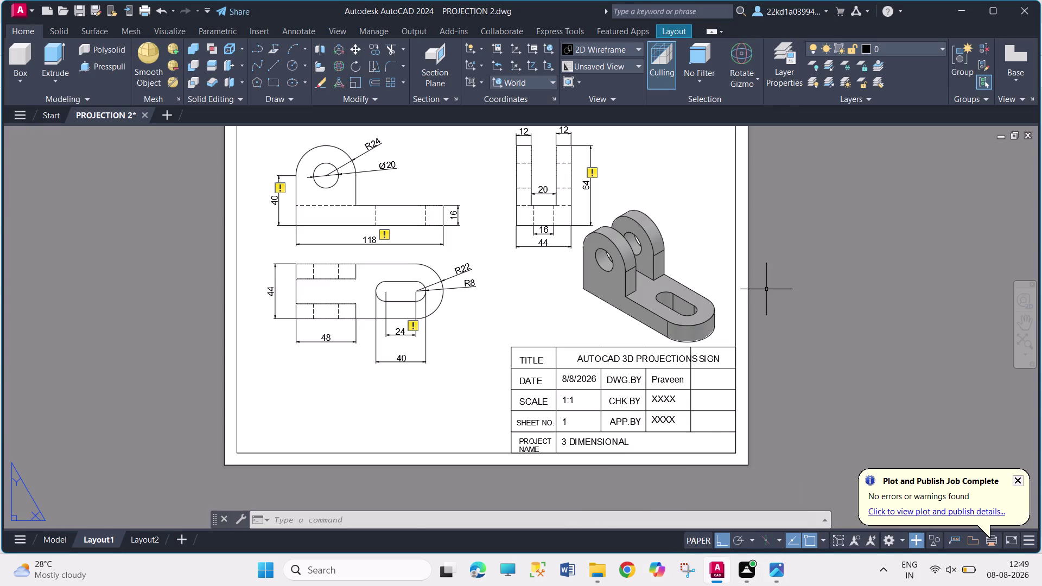
Attempt a DIM dimension on an isometric view edge, then cancel it.
scroll(up, 3)
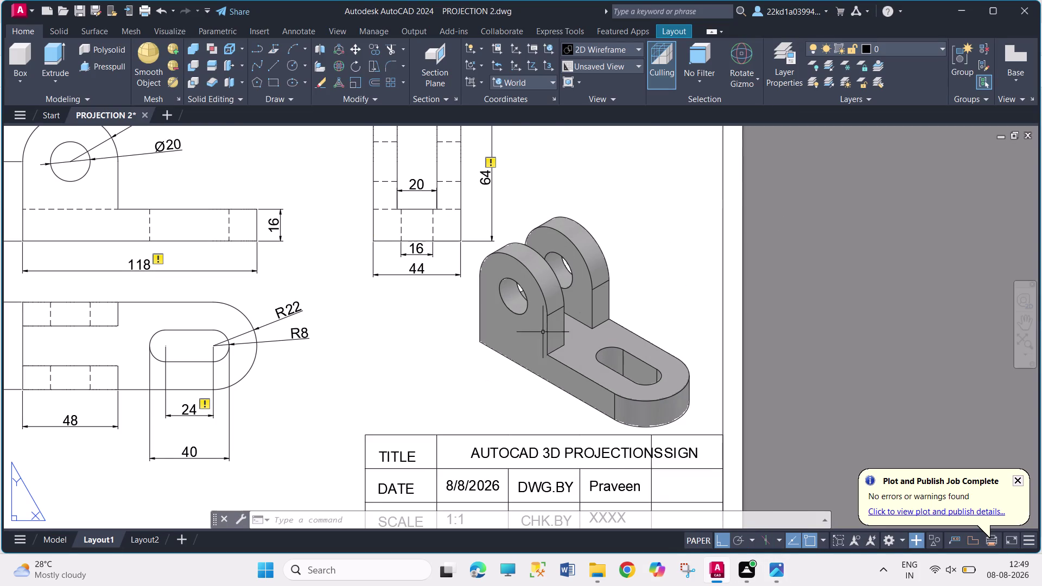
scroll(up, 3)
text(D)
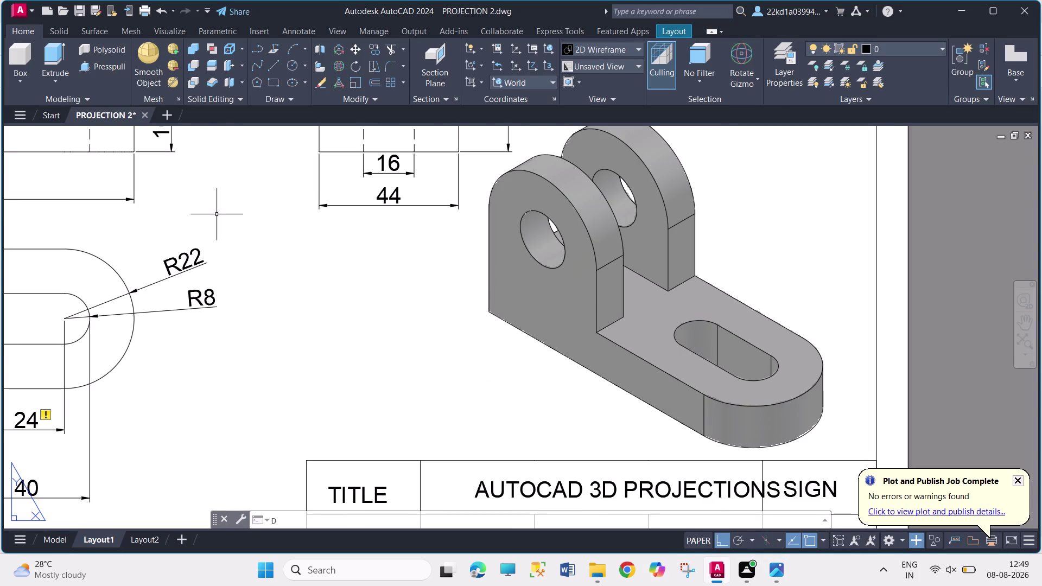
text(I)
key(m)
key(Return)
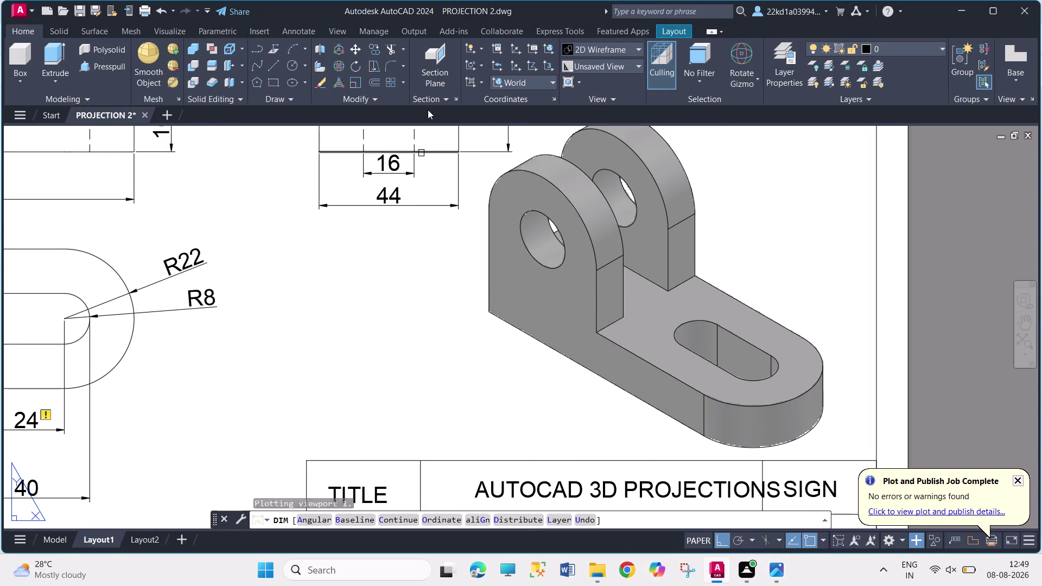
click(488, 313)
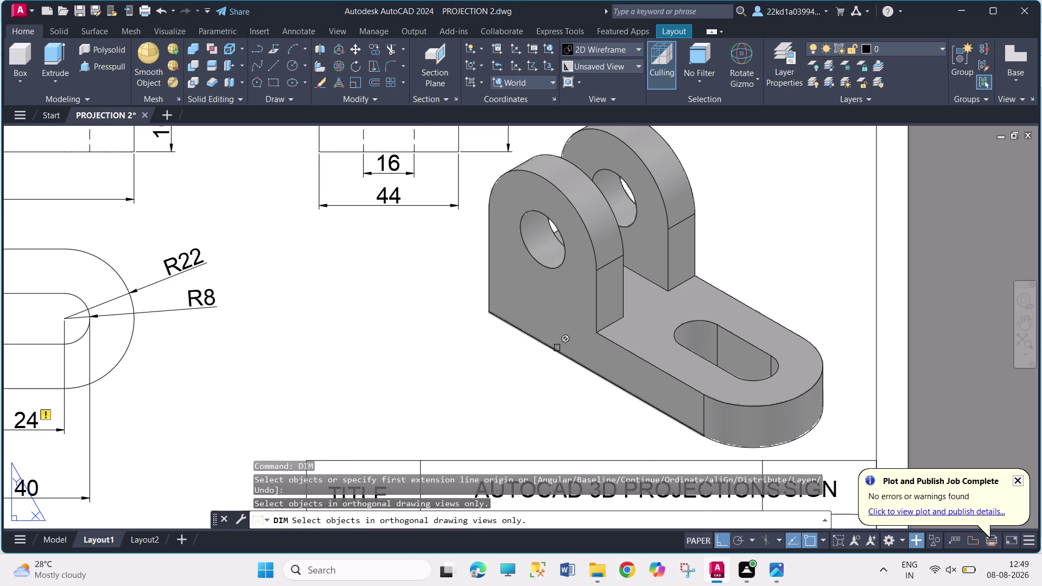
click(557, 348)
key(Escape)
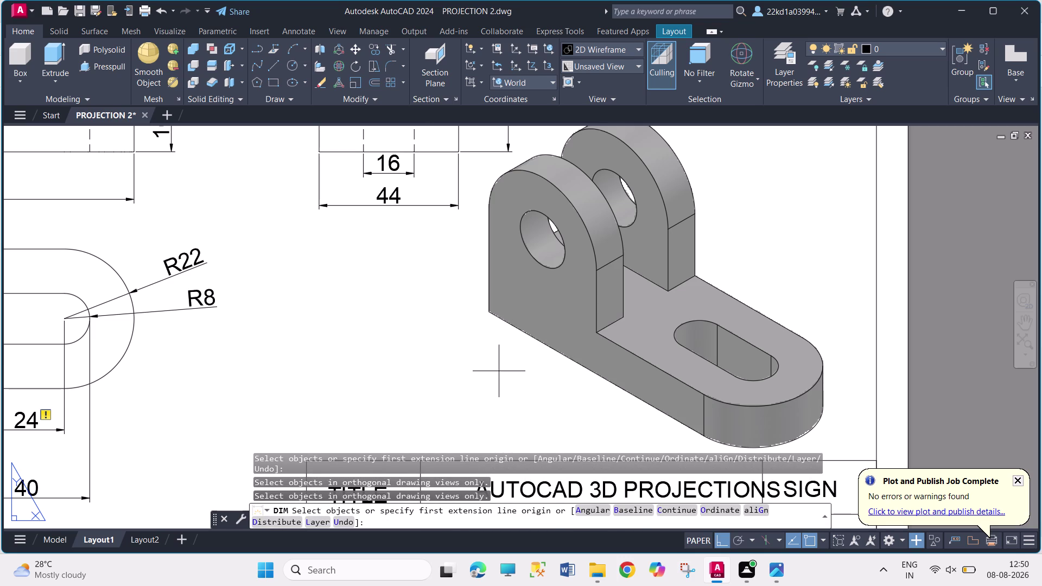
Attempt a DDI diameter dimension on a hole, then cancel it.
text(DDI)
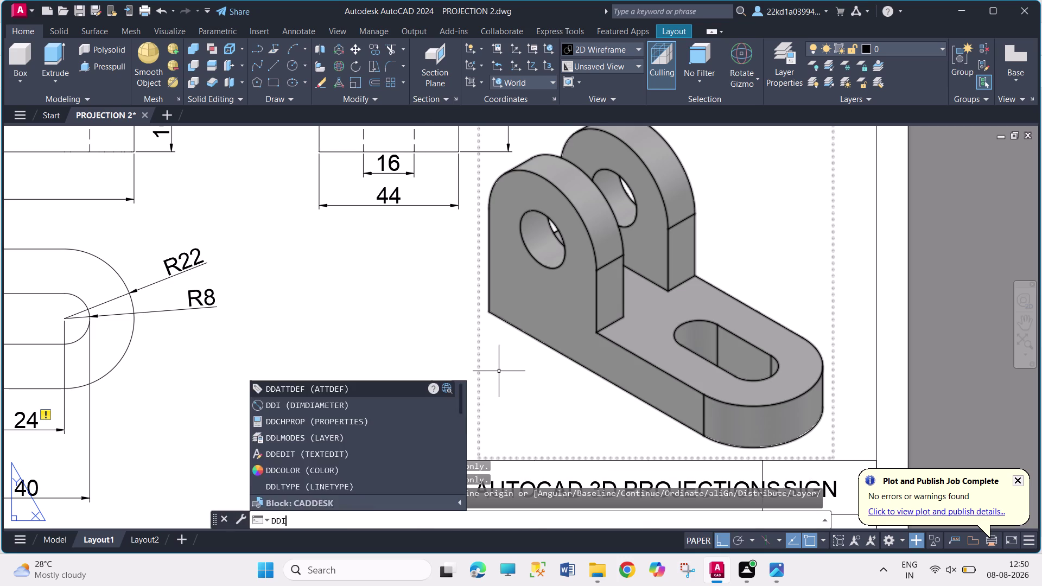
key(Return)
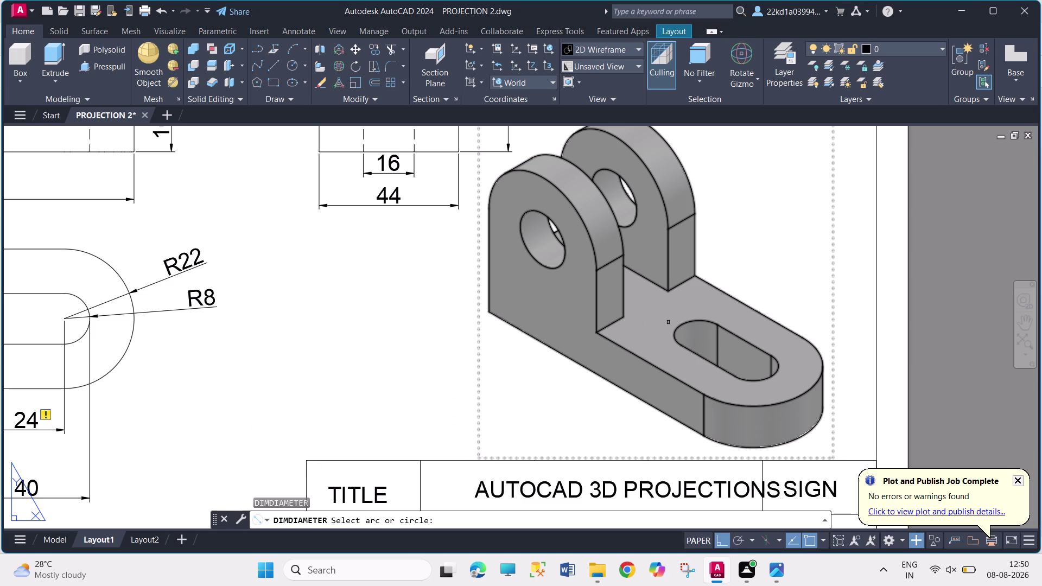
click(702, 321)
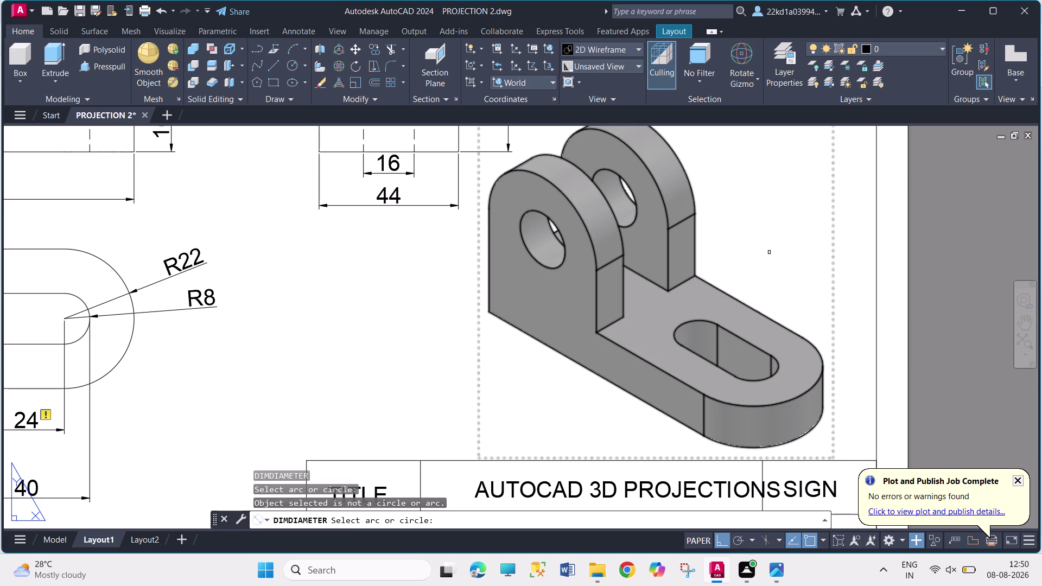
key(Escape)
key(Escape)
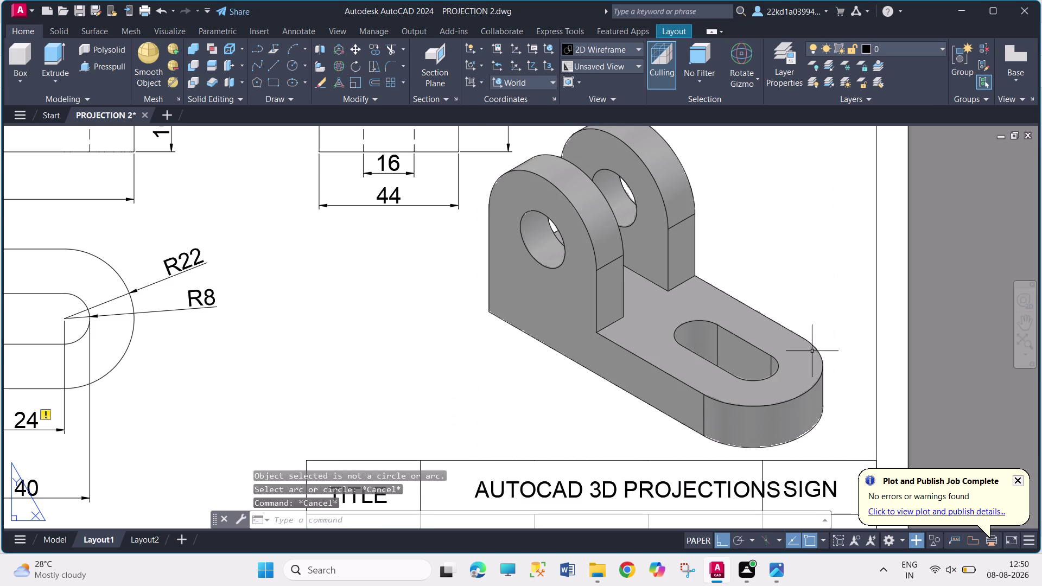
Show hidden edges on the shaded isometric drawing view.
click(674, 409)
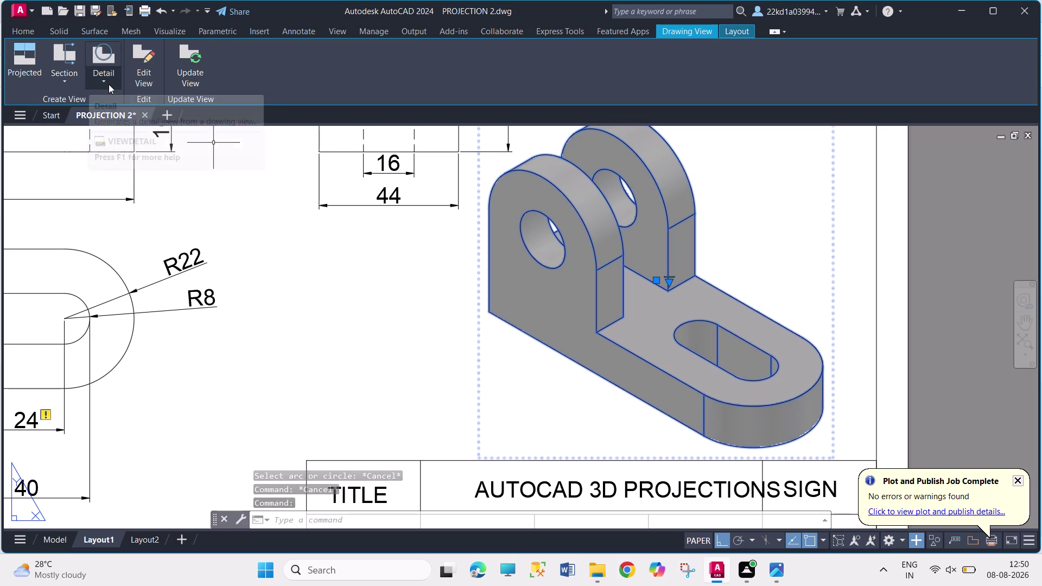
click(148, 89)
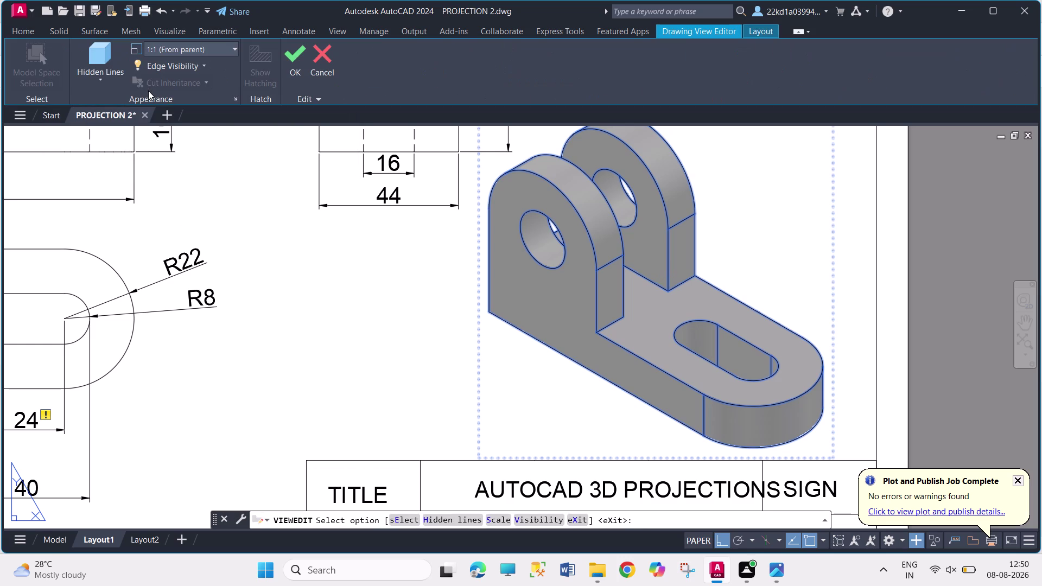
click(201, 70)
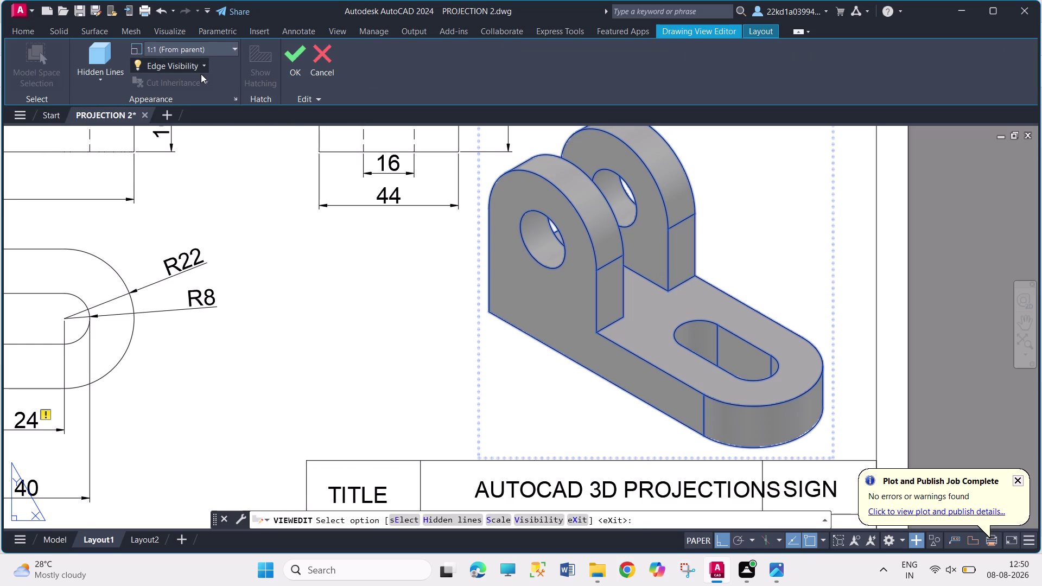
click(106, 78)
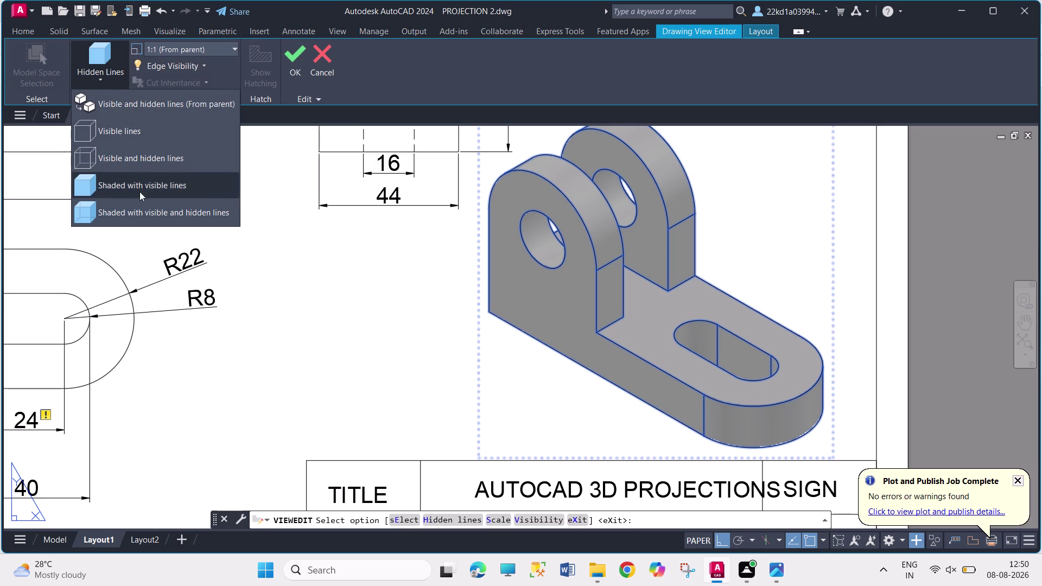
click(141, 210)
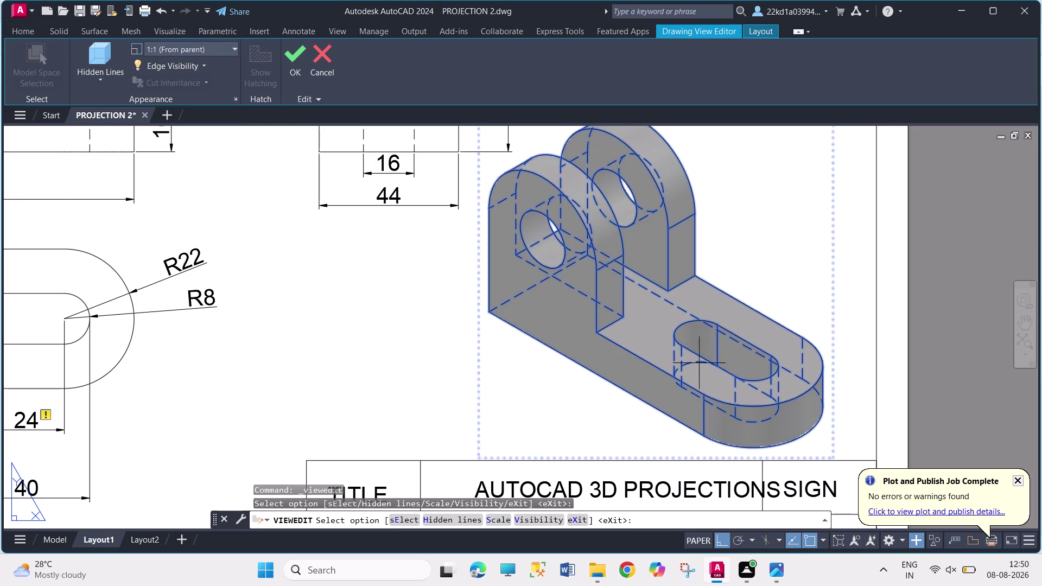
key(Escape)
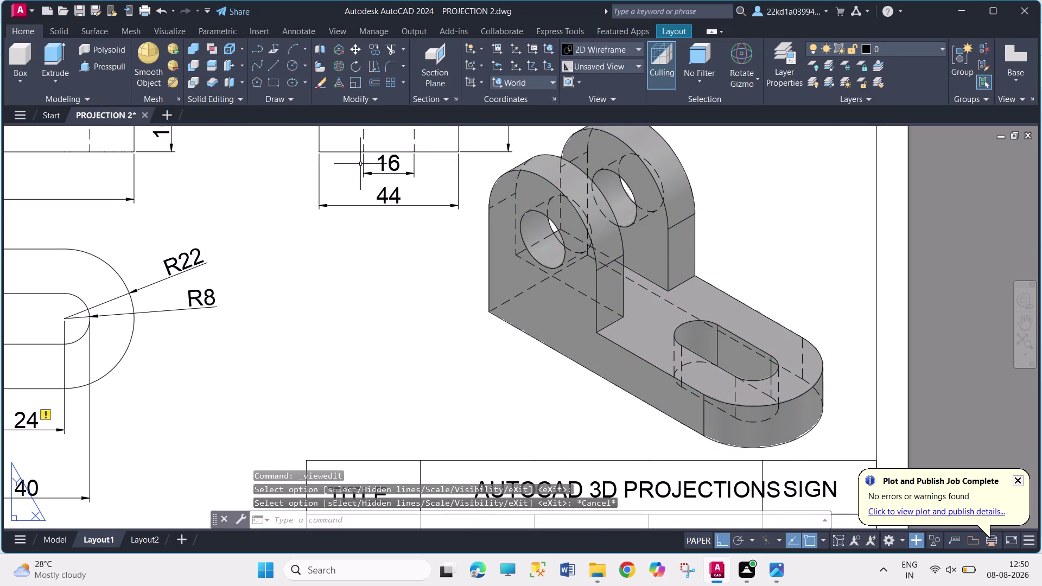
Try another hole diameter dimension, then undo it and the hidden-line change.
text(DD)
key(i)
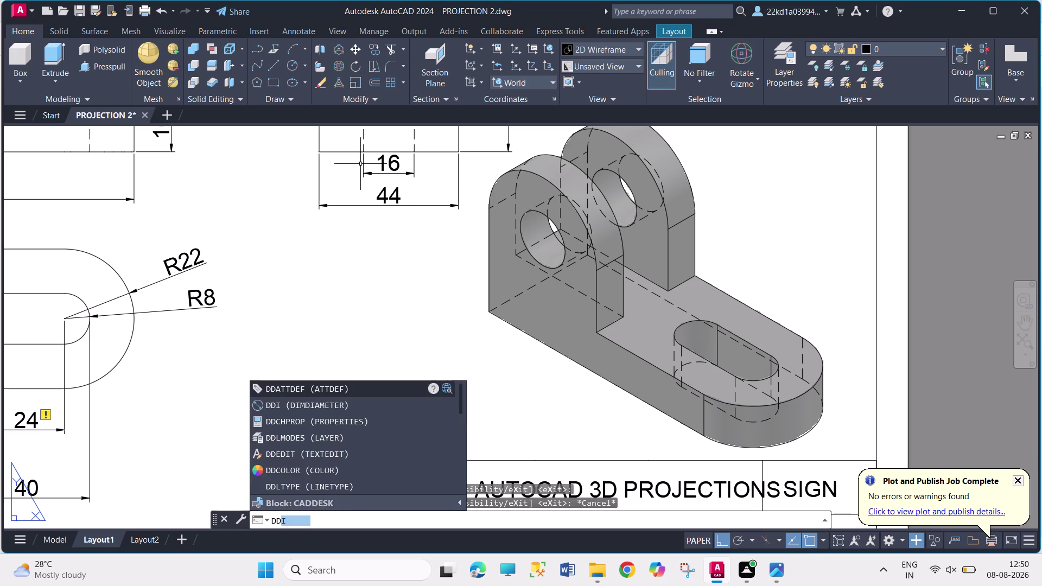
key(Return)
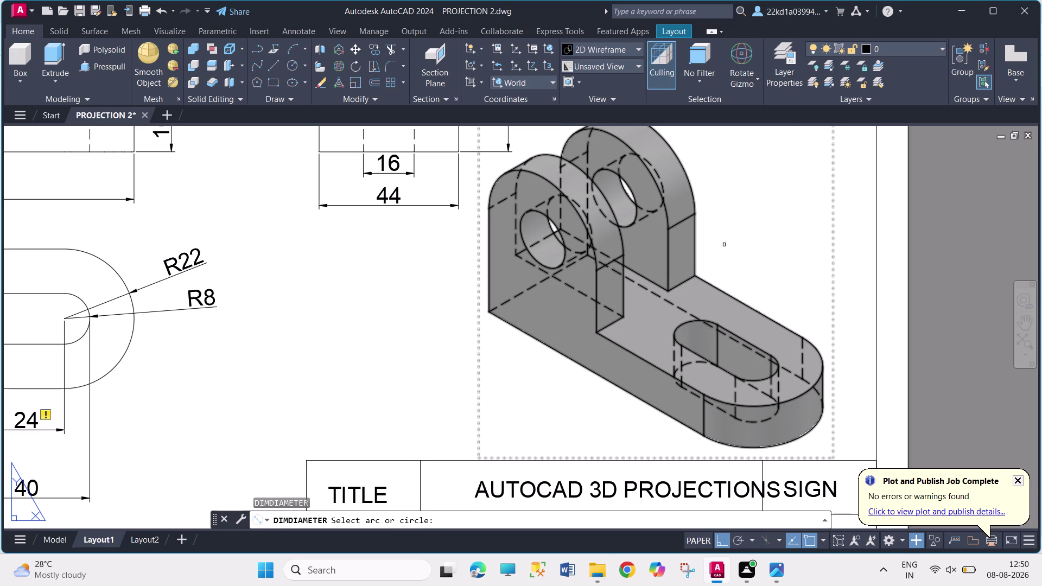
click(685, 323)
click(688, 323)
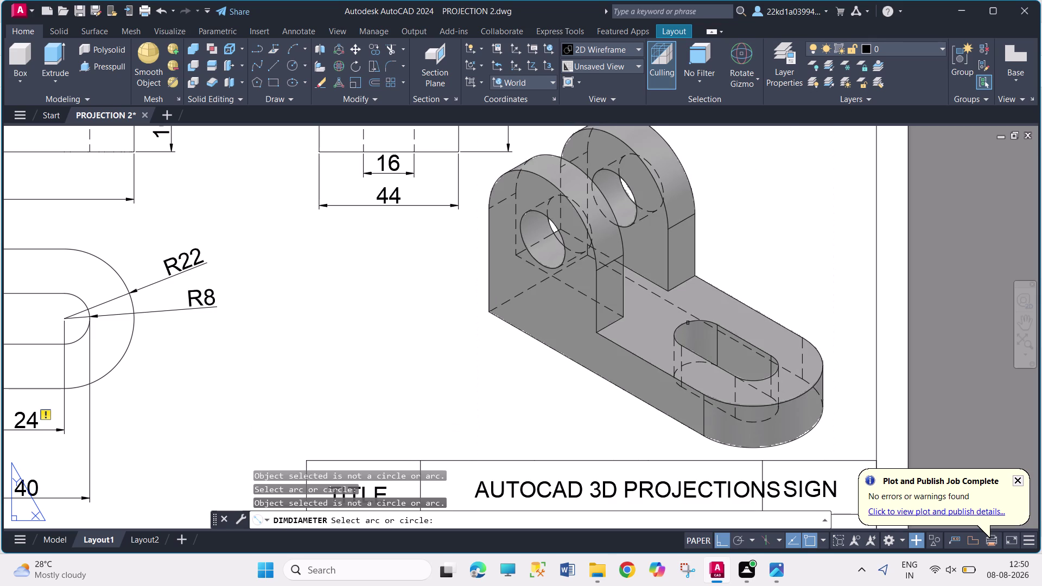
key(Escape)
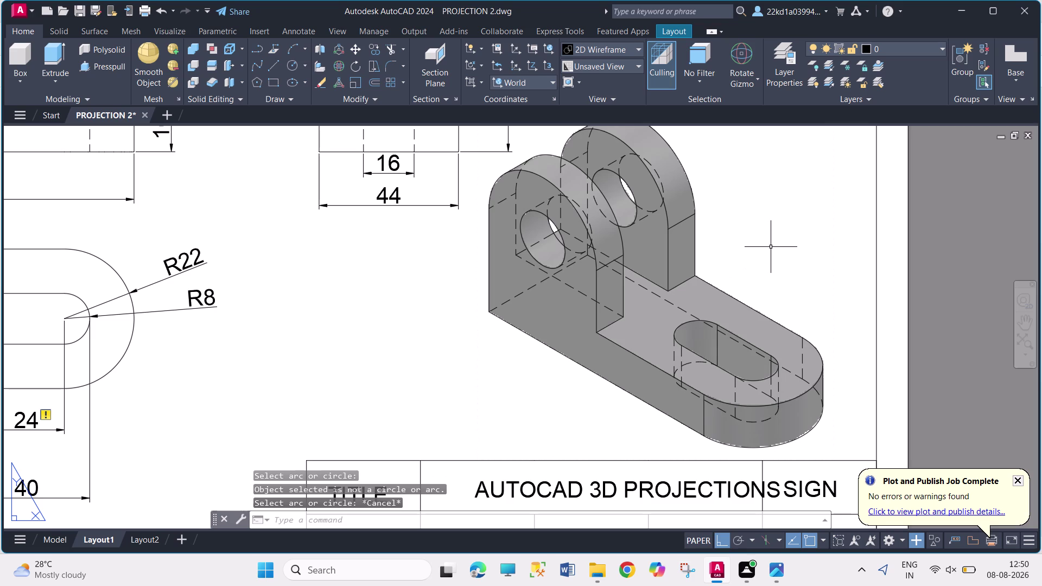
key(ctrl+z)
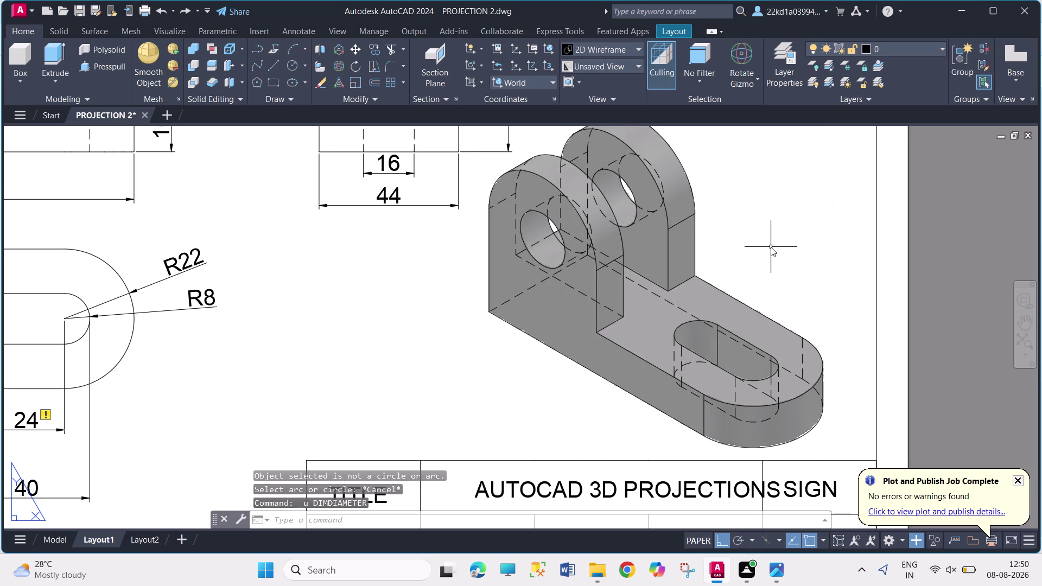
key(ctrl+z)
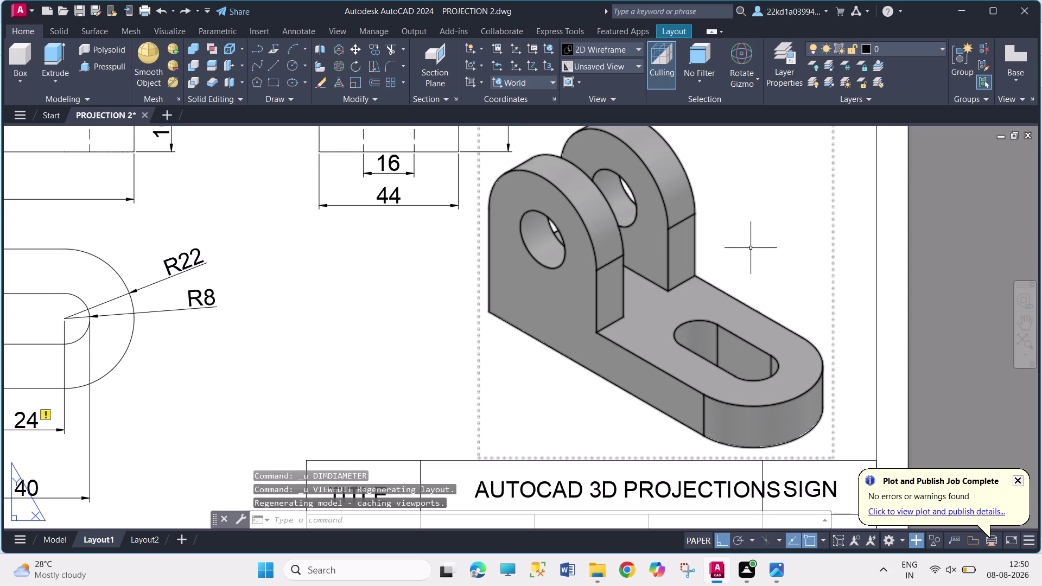
Begin reattaching the 24 dimension and pick its first extension line origin.
click(665, 30)
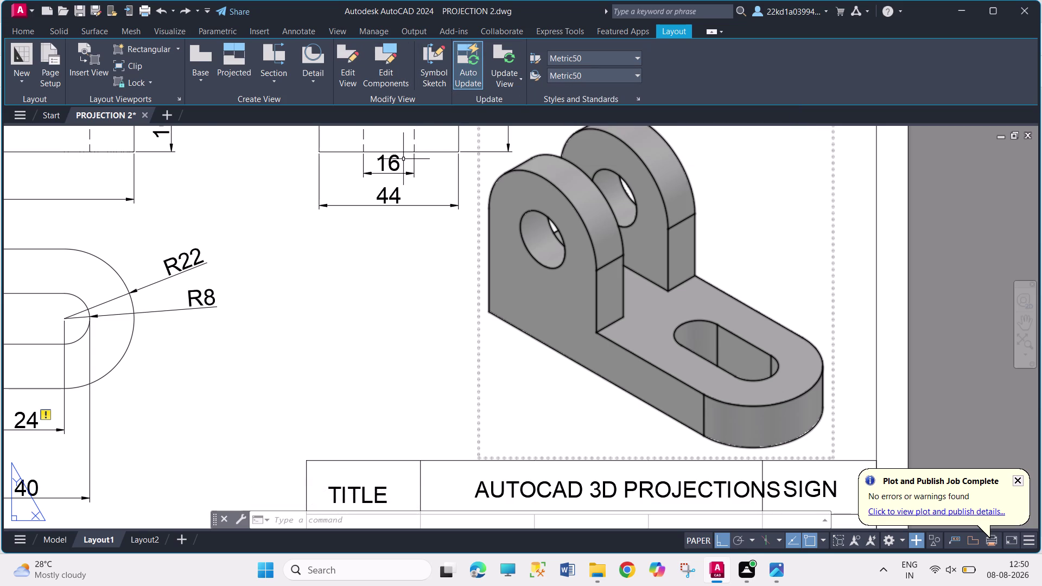
scroll(down, 3)
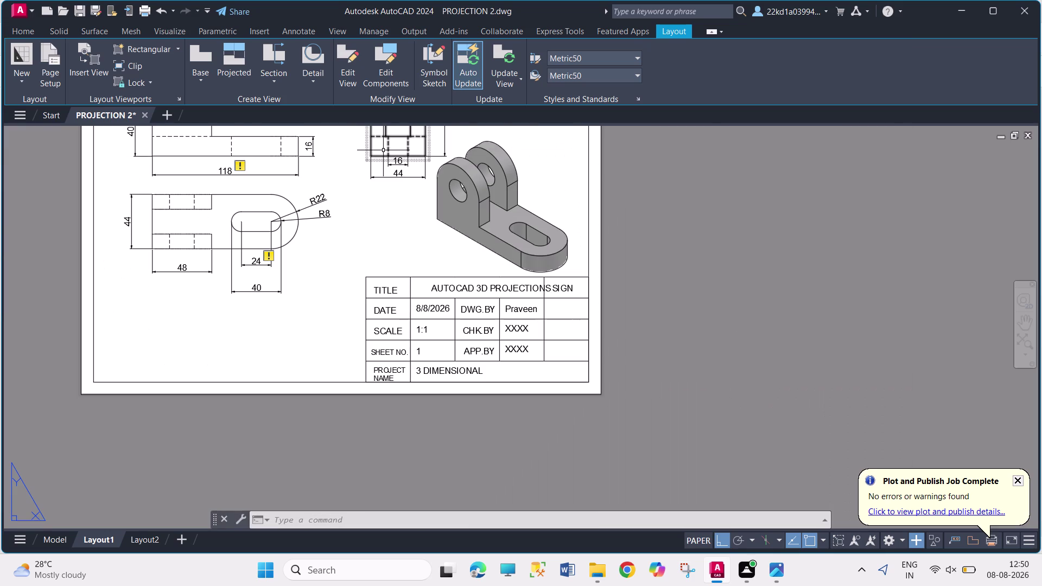
middle_drag(358, 158, 357, 191)
scroll(up, 3)
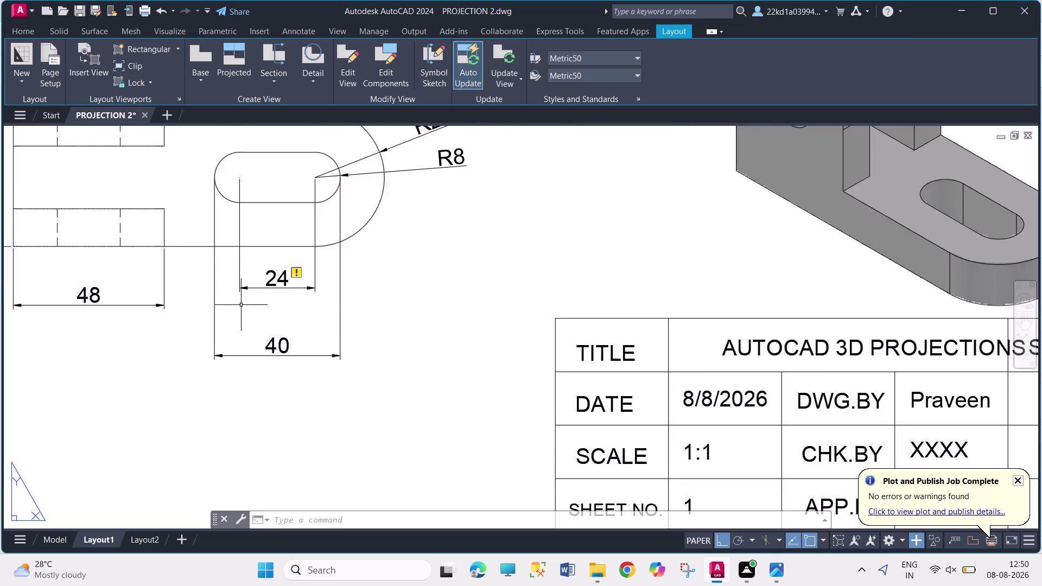
scroll(up, 3)
scroll(up, 3)
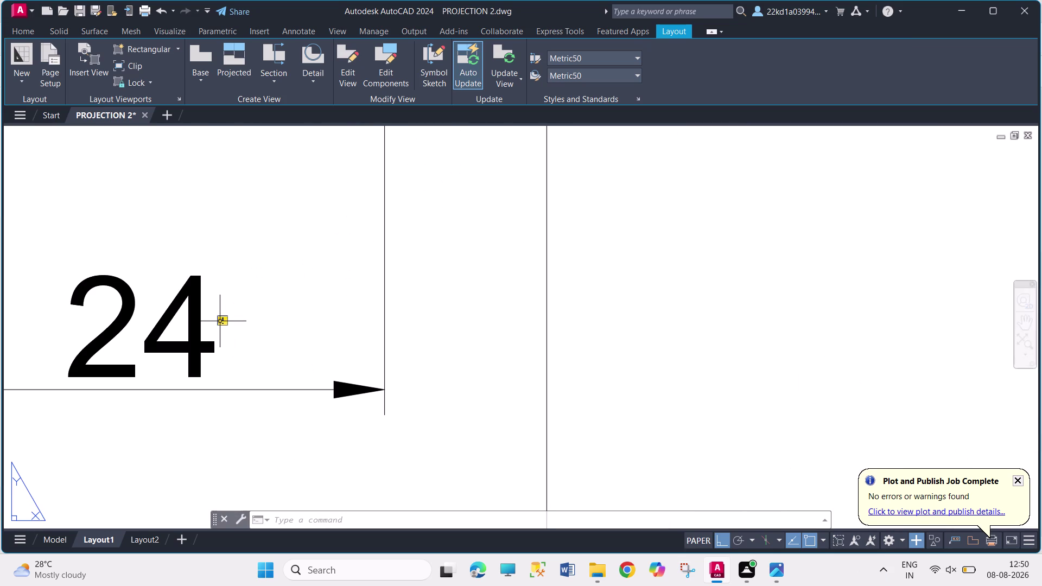
click(220, 321)
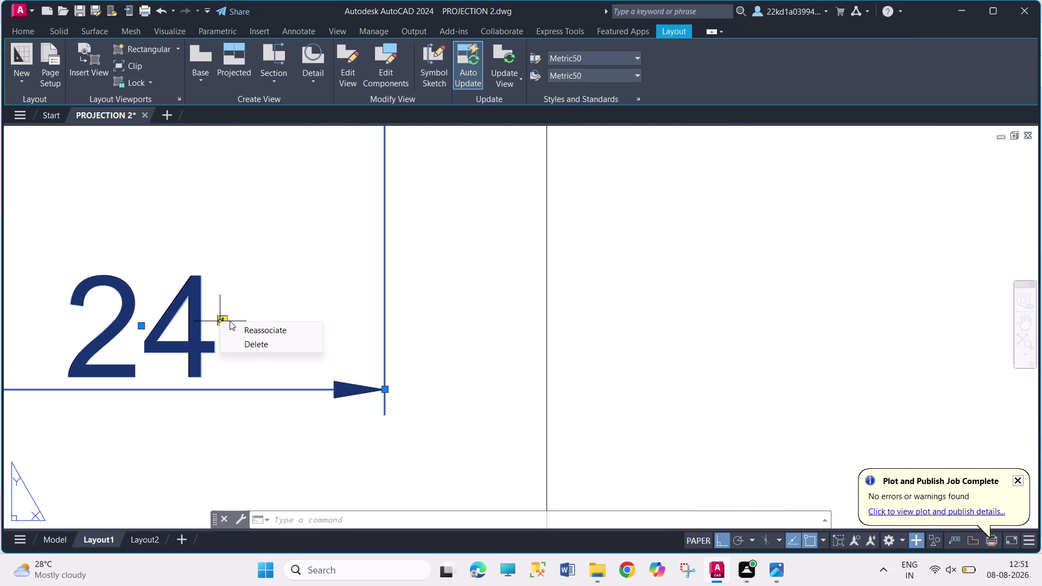
click(236, 326)
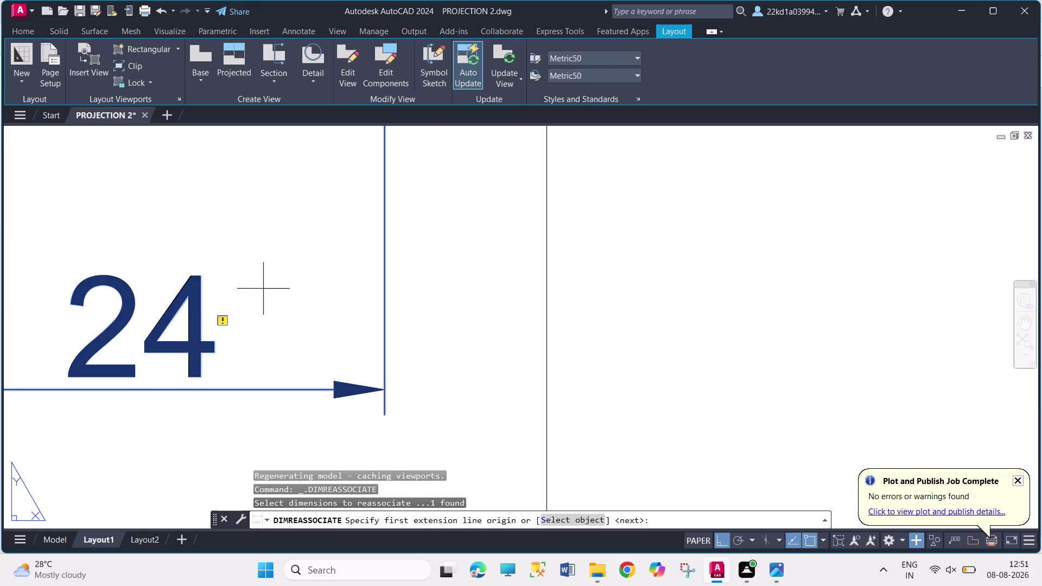
click(226, 319)
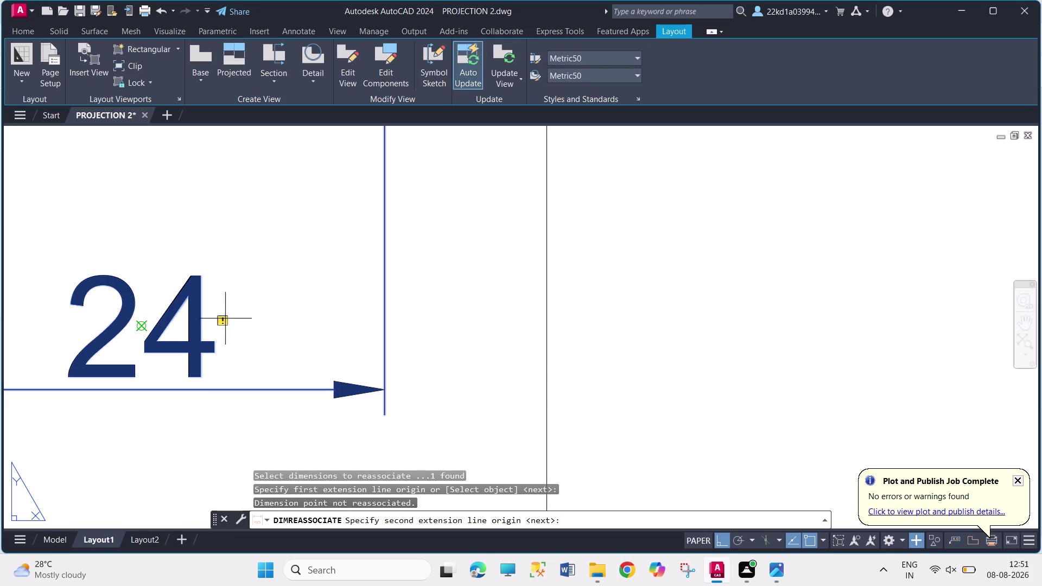
Retry reassociating the 24 dimension from its warning options, accepting the default.
right_click(223, 318)
right_click(223, 318)
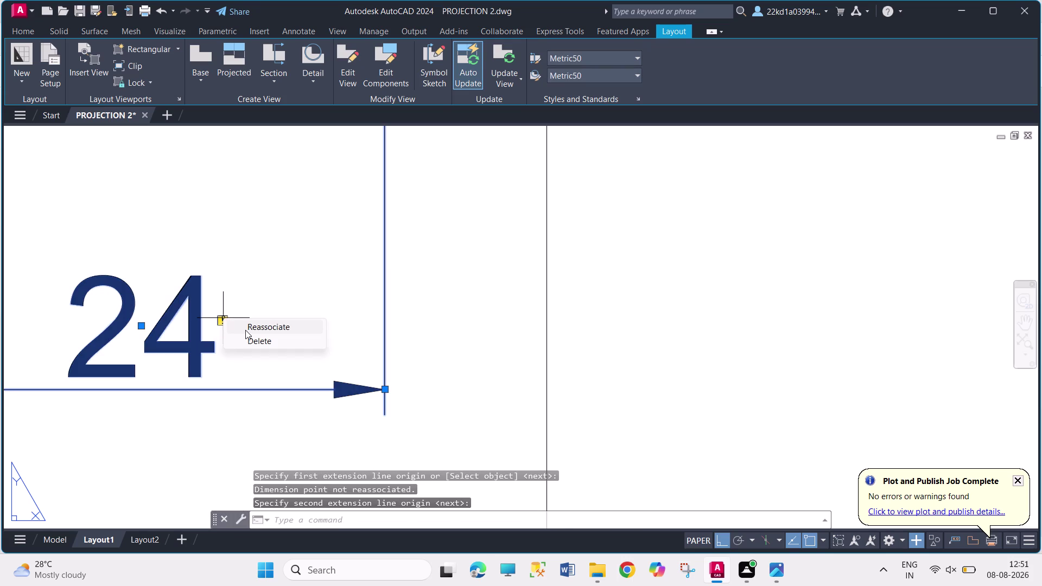
click(246, 330)
right_click(218, 322)
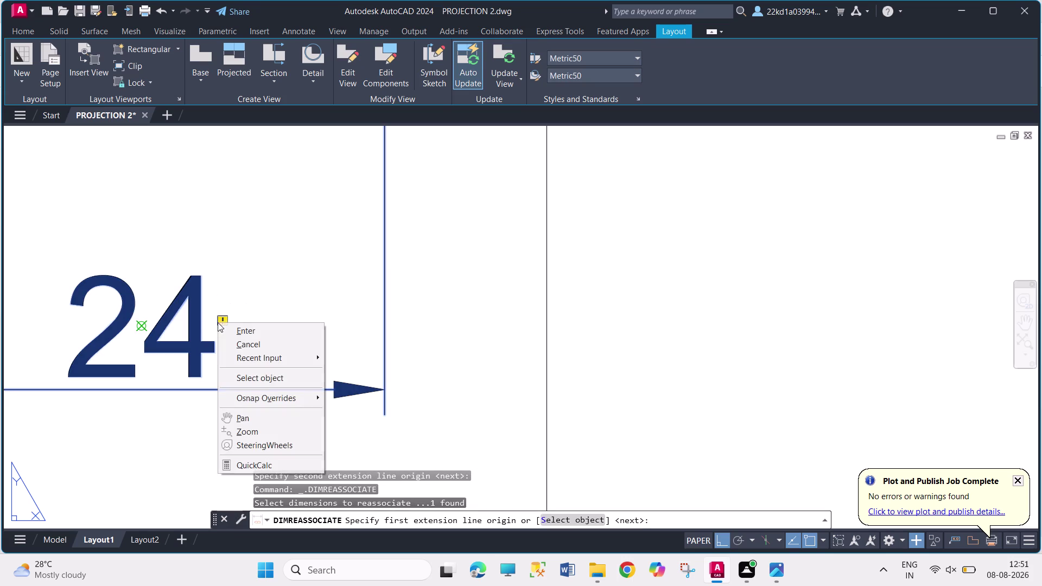
click(243, 334)
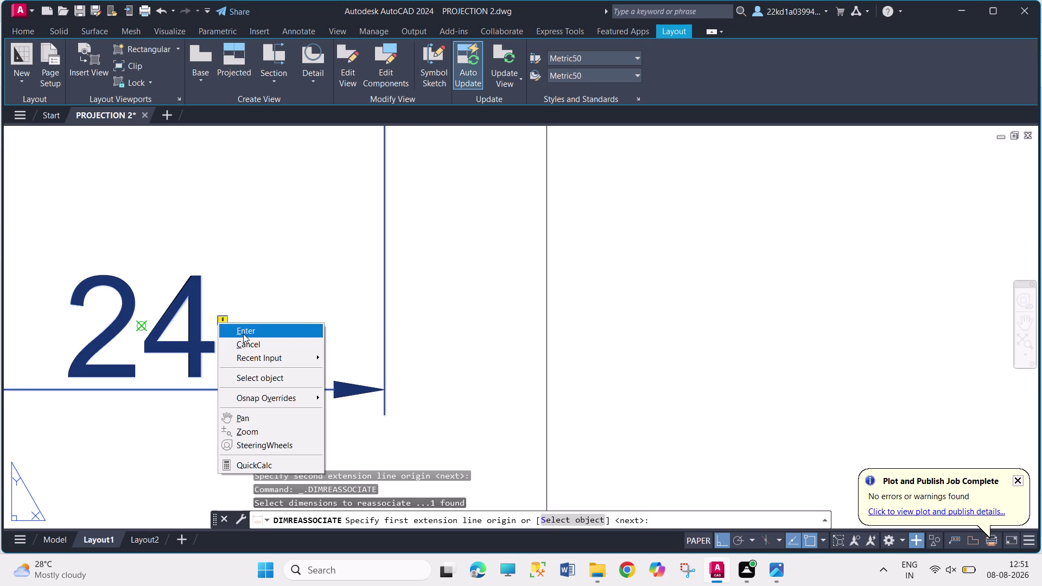
scroll(down, 3)
scroll(down, 3)
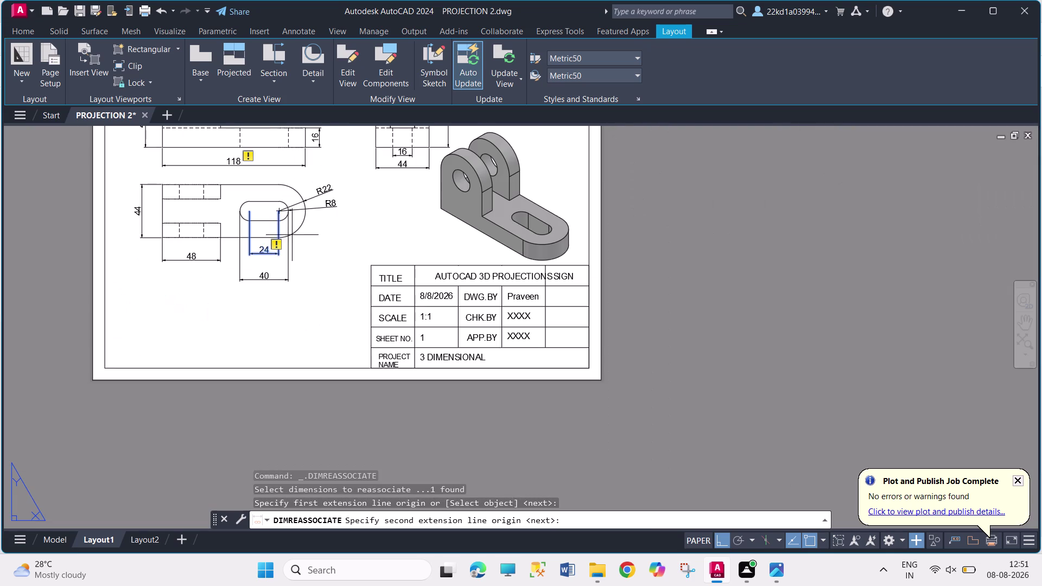
Pick the second point for the 24 dimension, which stays unassociated.
middle_drag(281, 161, 292, 222)
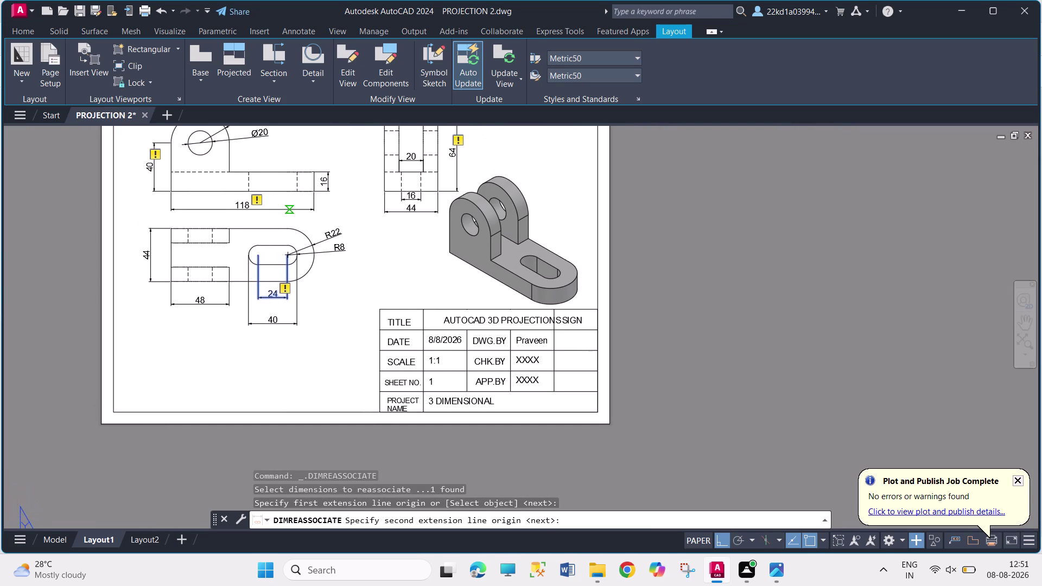
middle_drag(293, 222, 303, 270)
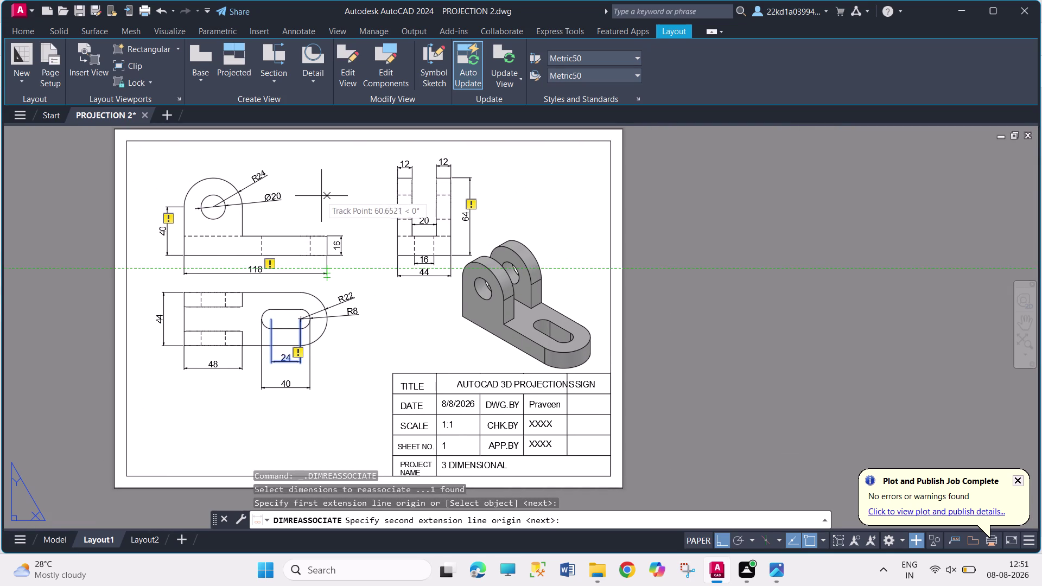
middle_drag(324, 197, 332, 200)
middle_drag(334, 200, 334, 201)
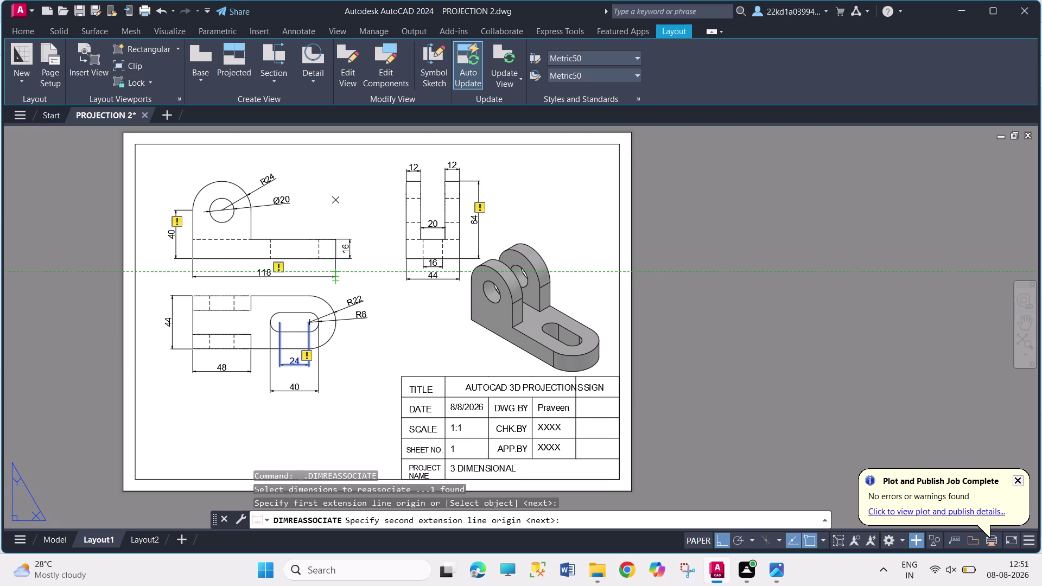
middle_drag(334, 200, 341, 198)
scroll(up, 3)
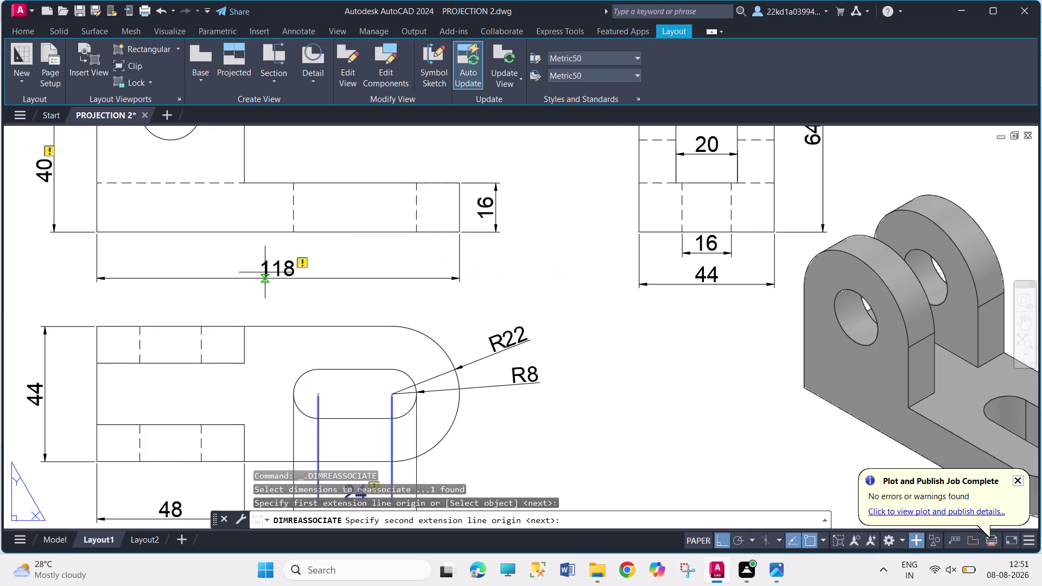
scroll(up, 3)
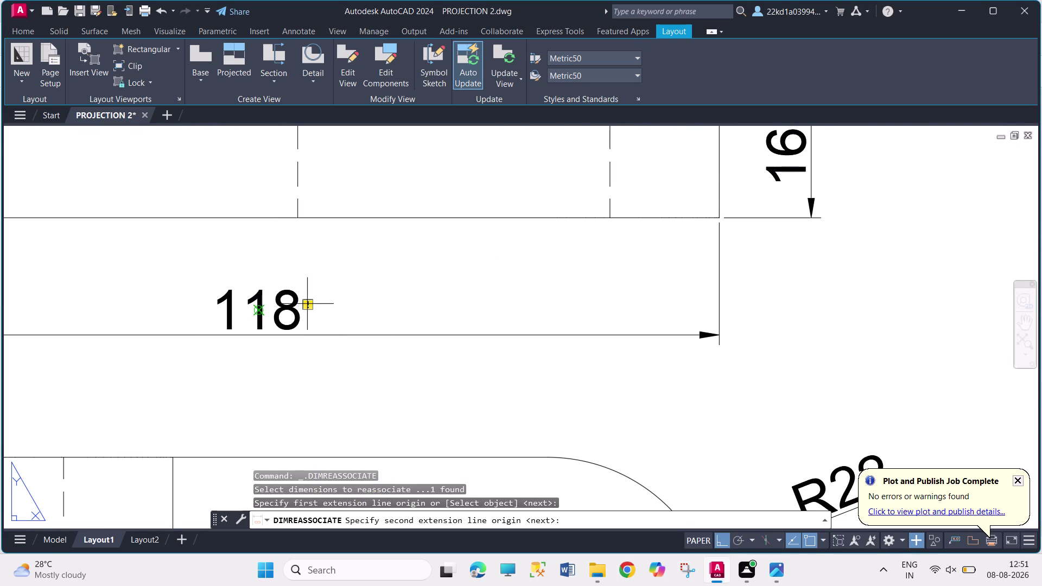
click(308, 304)
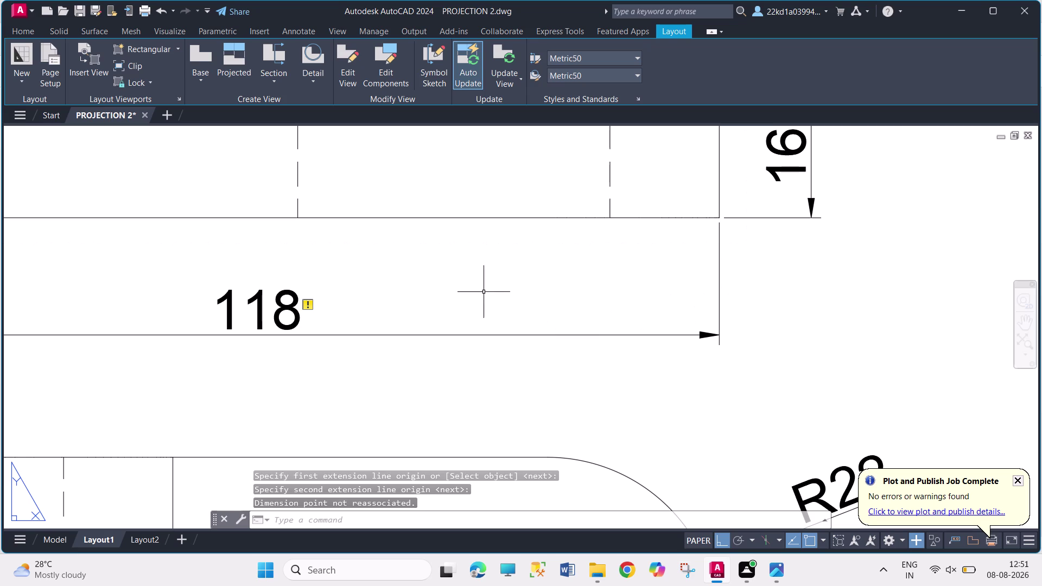
Pan and zoom across the front view to the Ø20 hole.
scroll(down, 3)
scroll(down, 3)
scroll(down, 3)
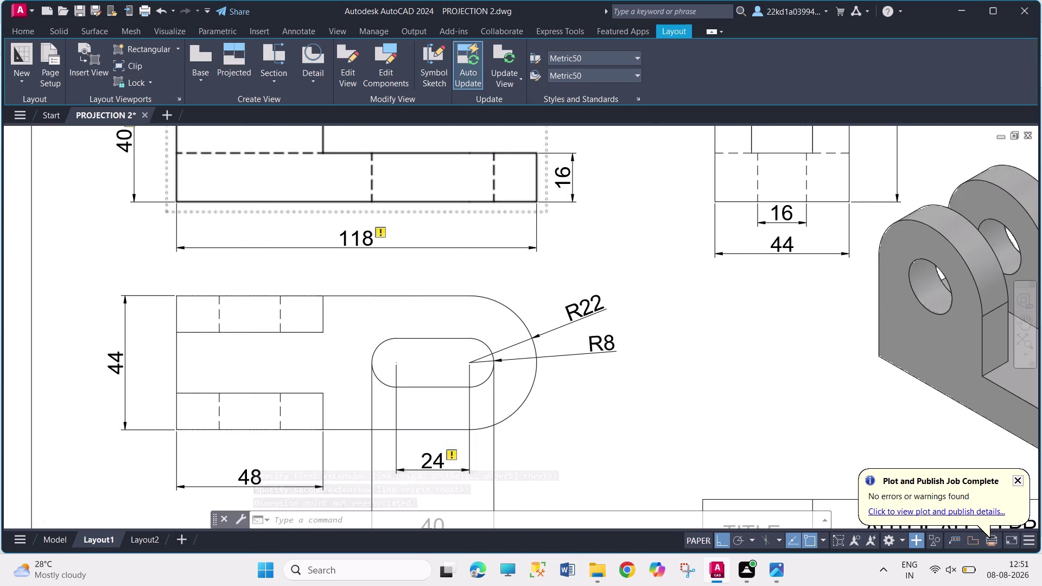
middle_drag(421, 166, 382, 271)
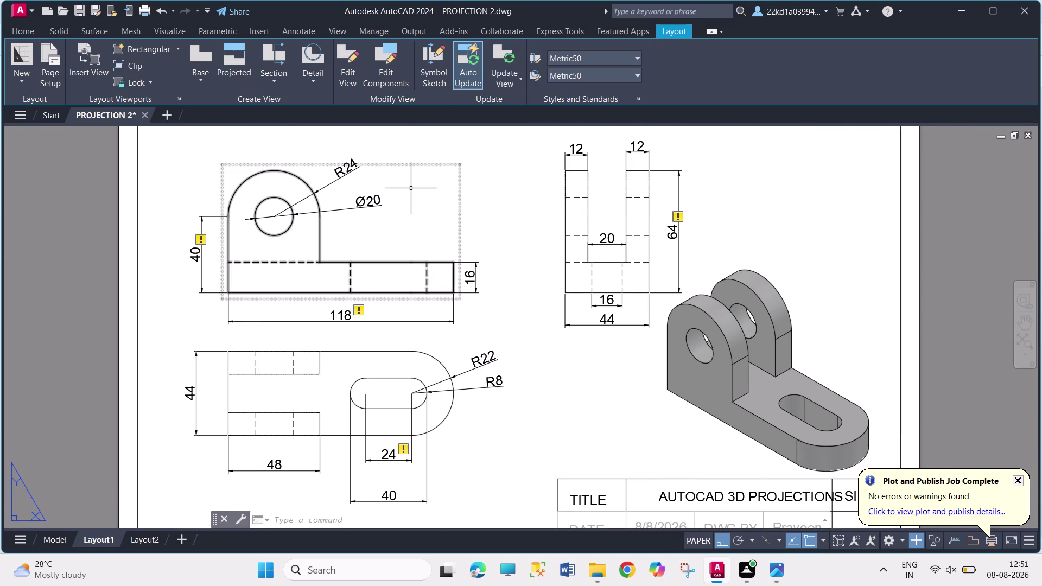
middle_drag(411, 188, 401, 232)
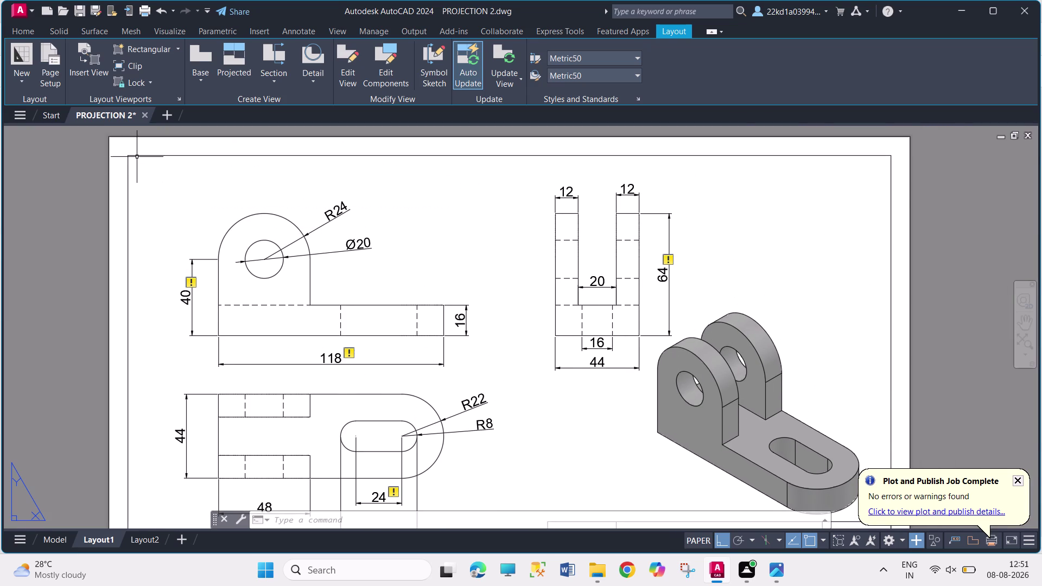
scroll(up, 3)
scroll(up, 3)
scroll(up, 3)
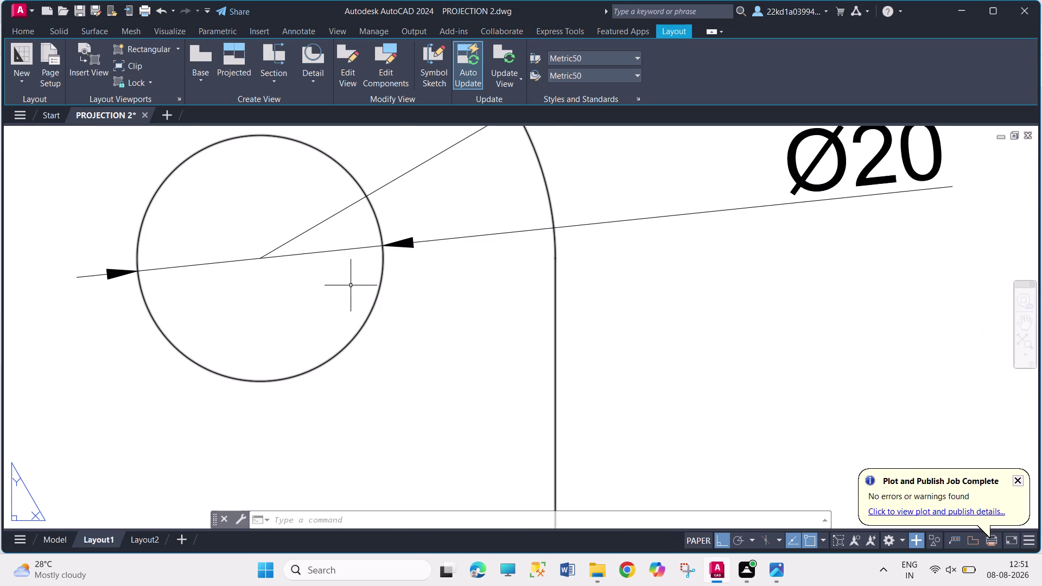
middle_drag(244, 150, 446, 220)
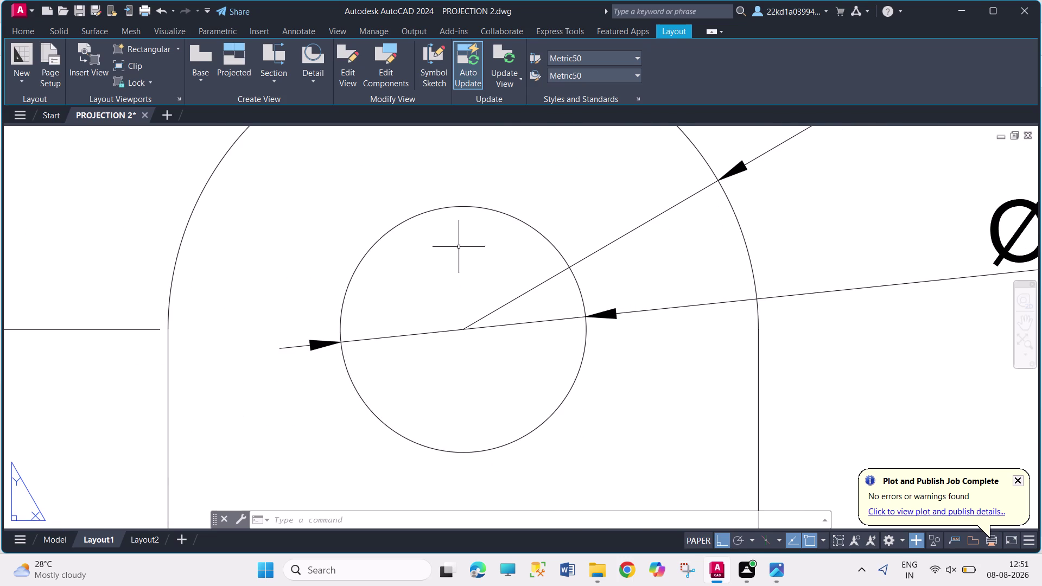
scroll(up, 3)
scroll(up, 3)
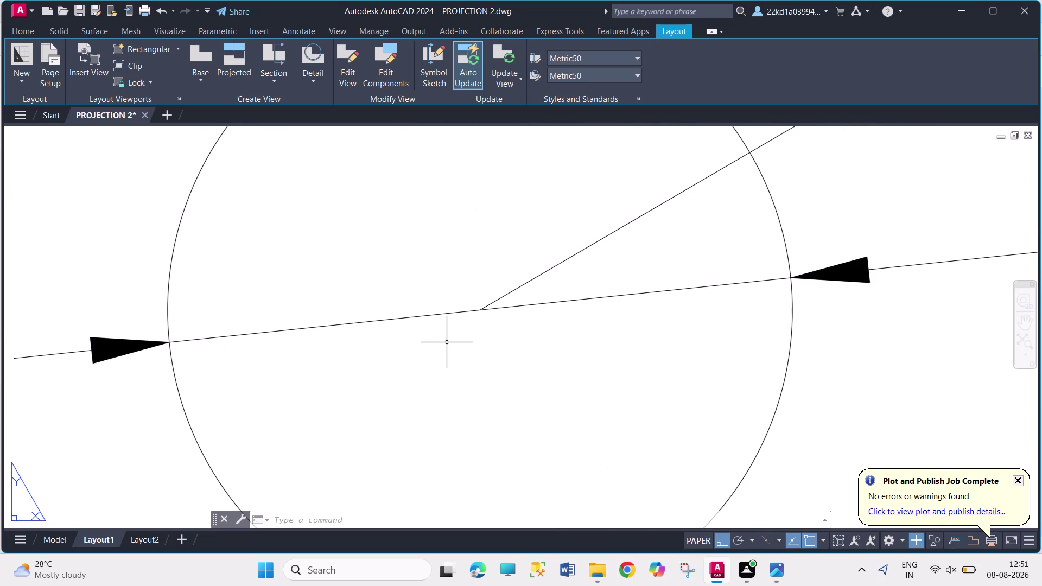
Inspect the Ø20 hole's diameter dimension lines and arrowheads up close.
click(1017, 477)
scroll(down, 3)
scroll(down, 3)
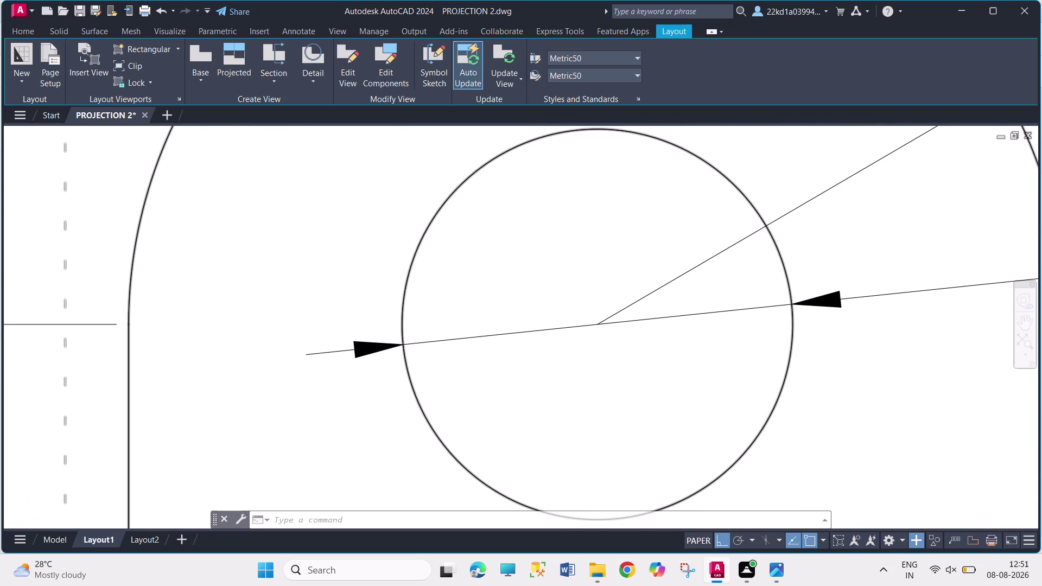
middle_drag(864, 354, 797, 336)
scroll(up, 3)
scroll(up, 3)
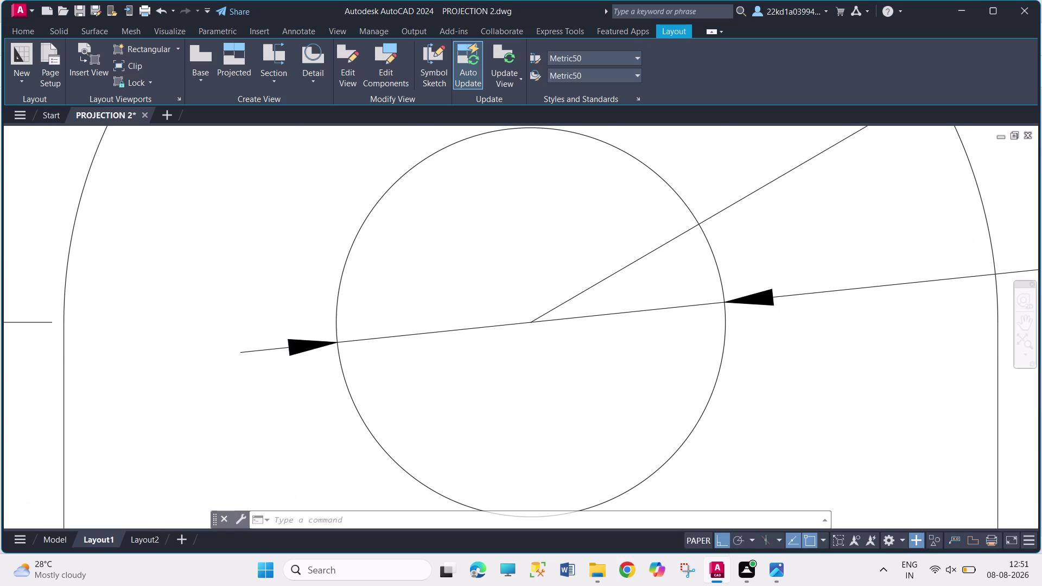
middle_drag(767, 308, 776, 304)
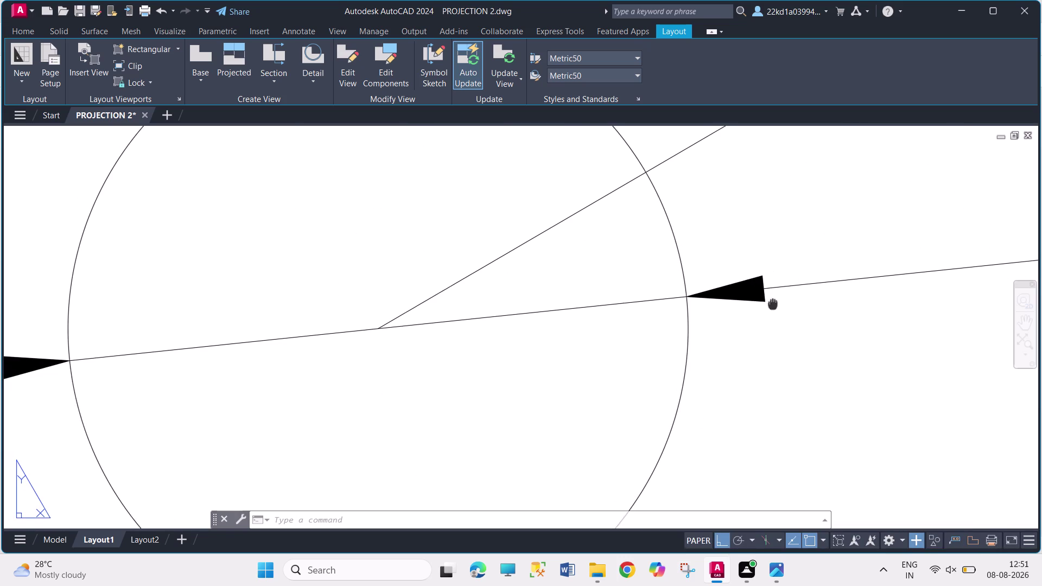
middle_drag(776, 304, 792, 297)
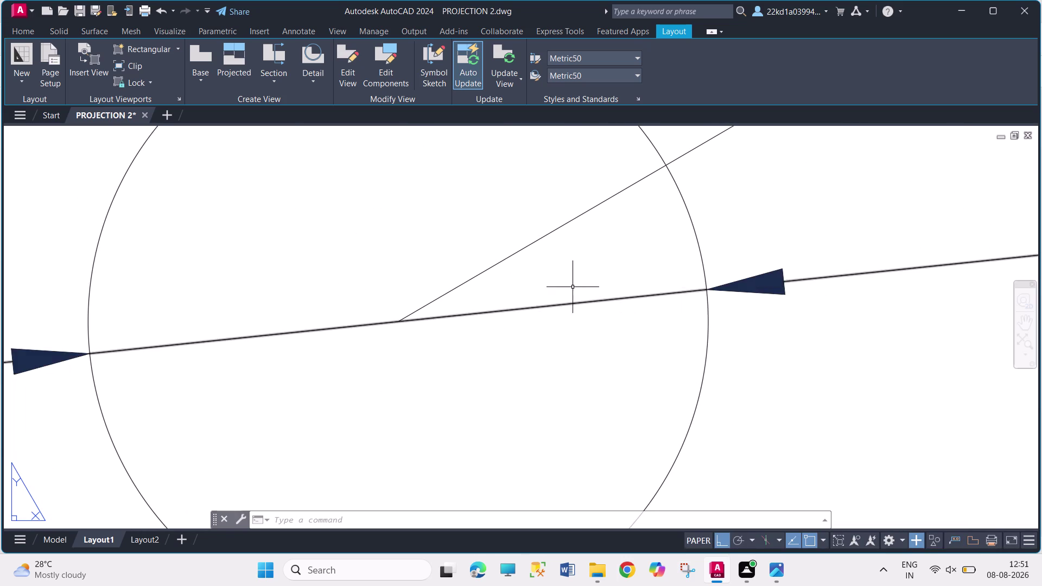
middle_drag(342, 294, 368, 307)
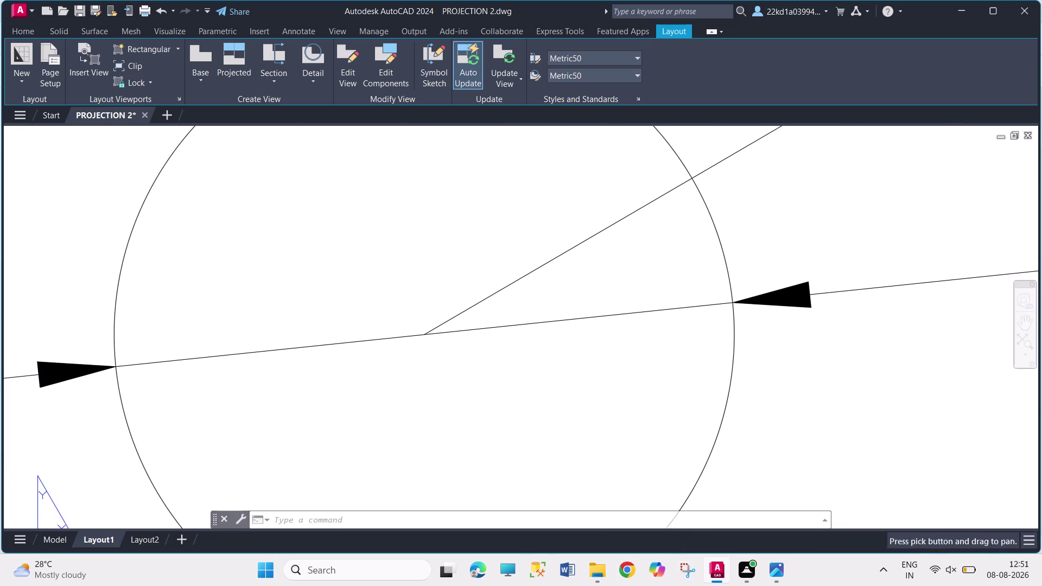
middle_drag(236, 363, 288, 342)
scroll(up, 3)
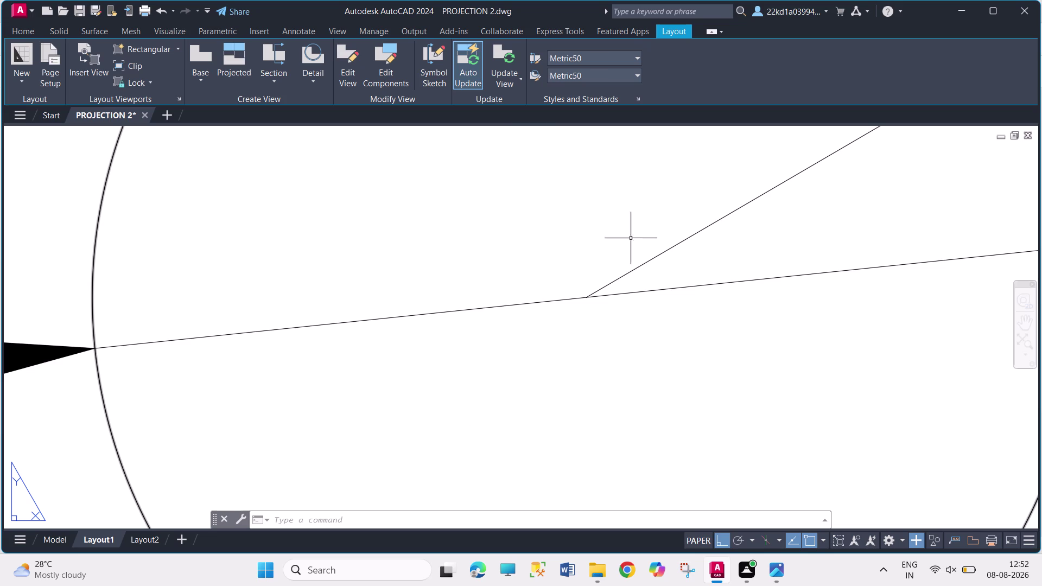
Recenter the layout sheet and open the 64 dimension's association options.
scroll(down, 3)
scroll(down, 3)
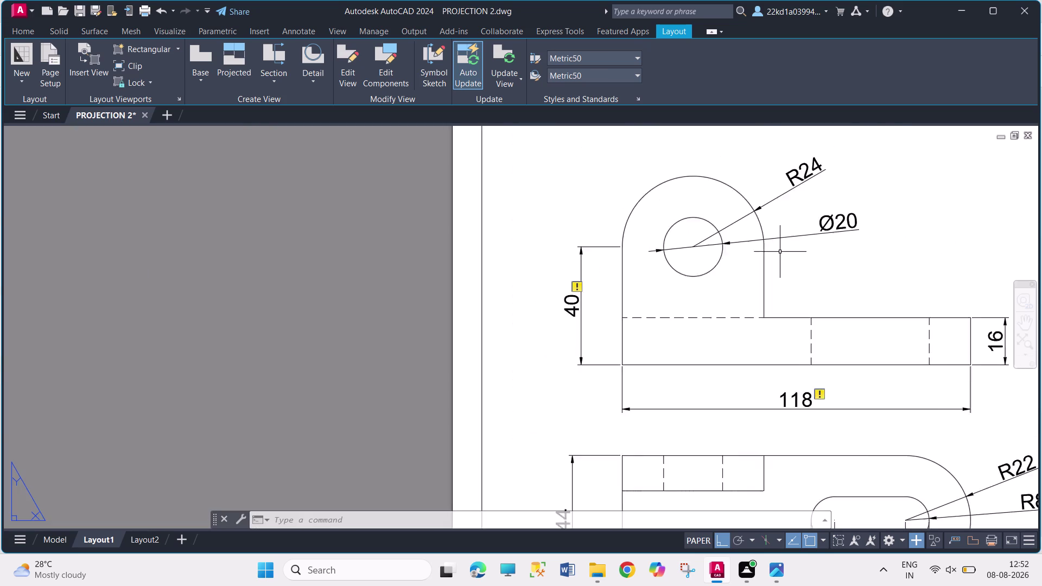
scroll(down, 3)
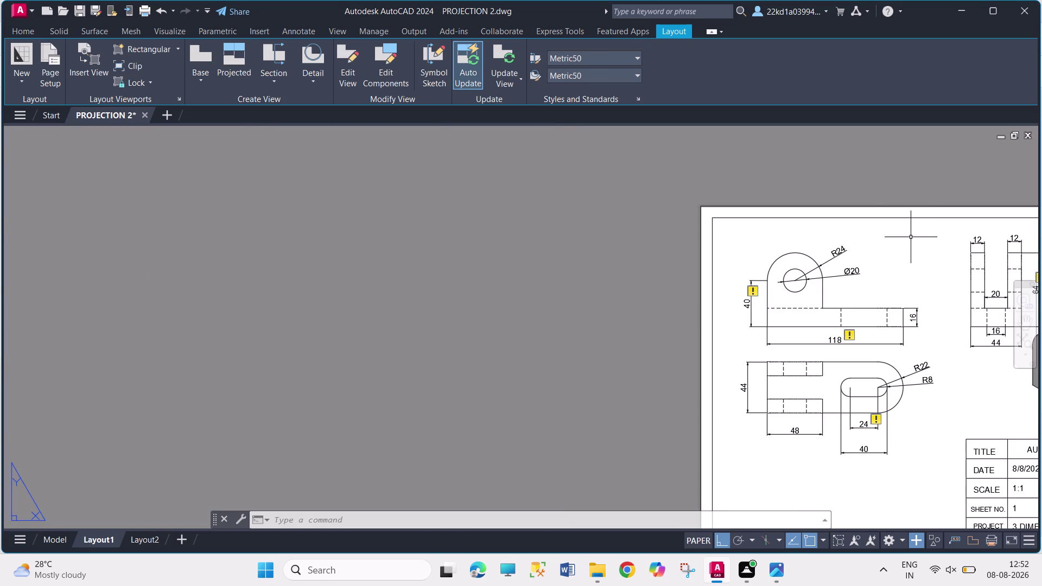
middle_drag(950, 301, 761, 252)
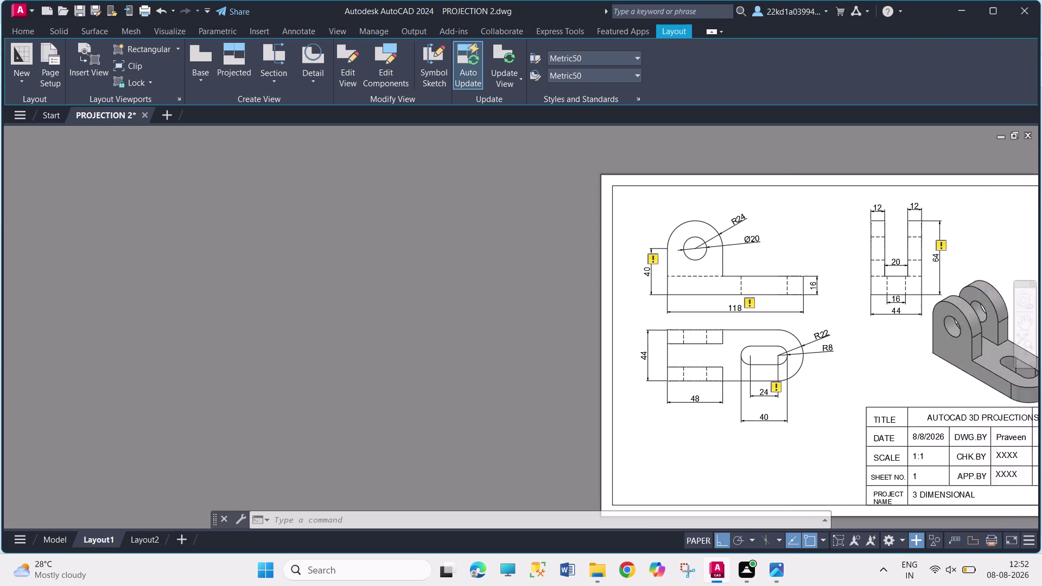
middle_drag(762, 252, 546, 249)
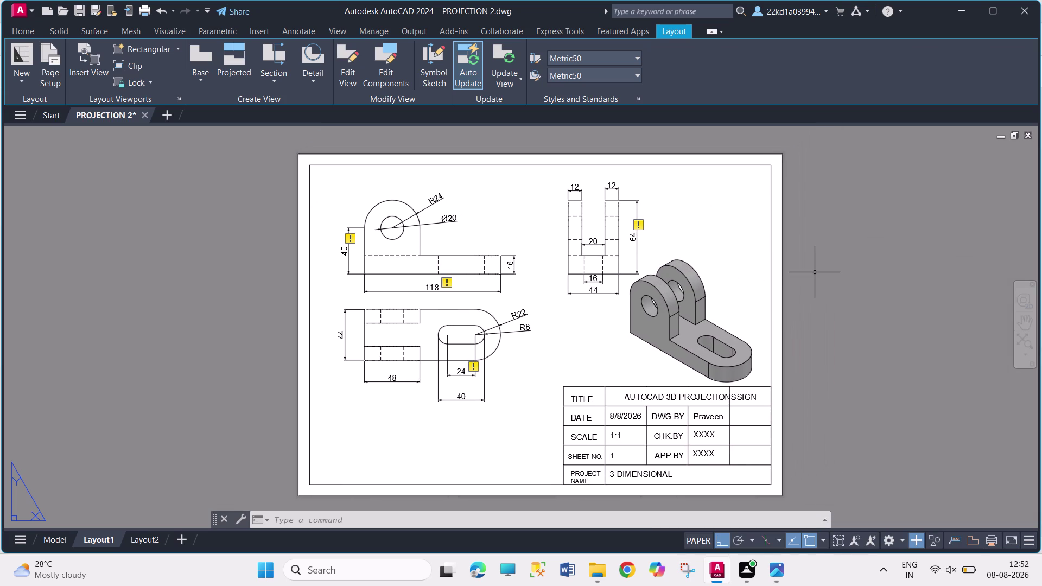
scroll(up, 3)
scroll(down, 3)
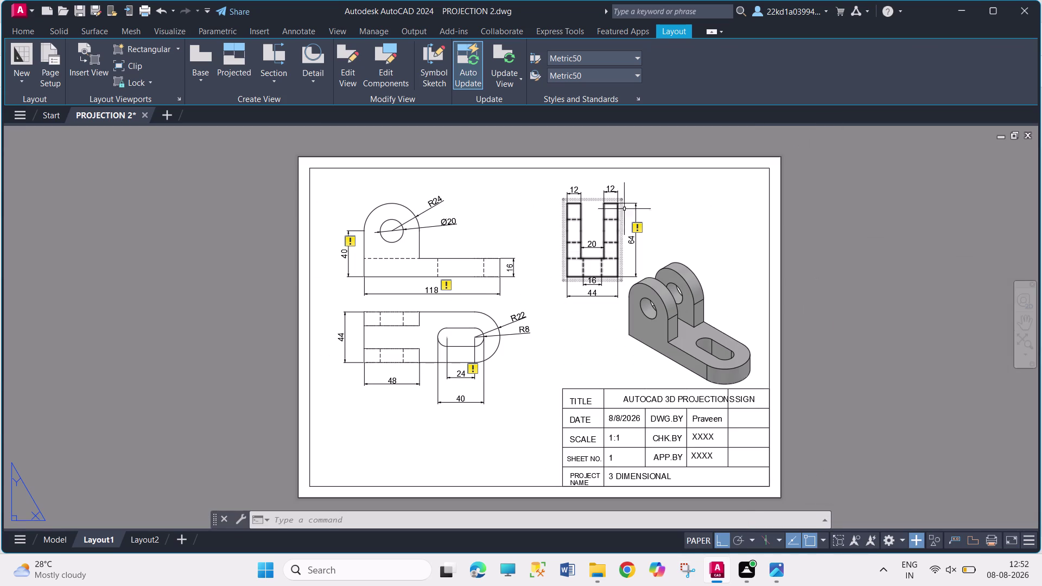
click(639, 226)
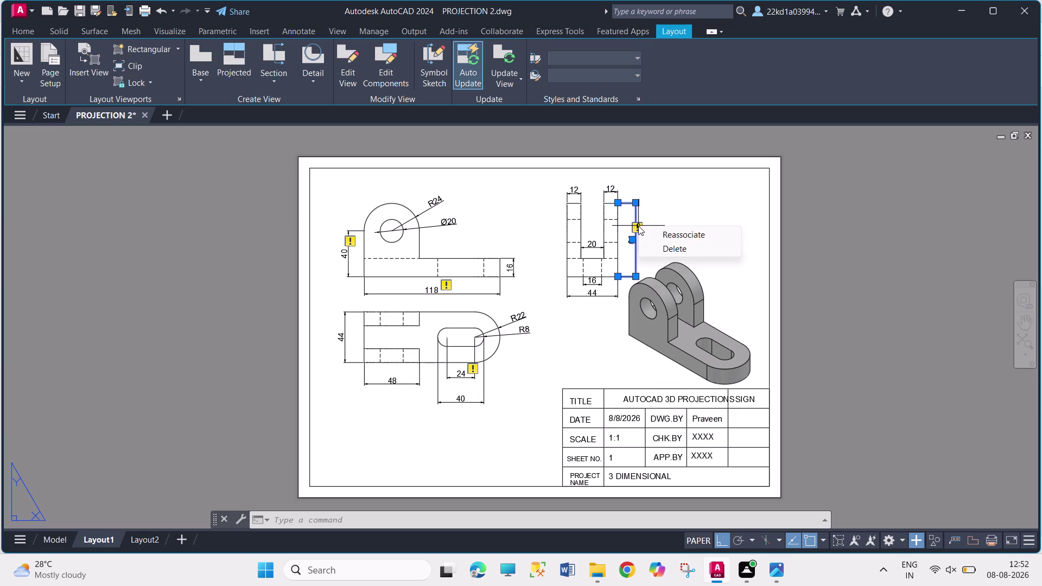
click(656, 237)
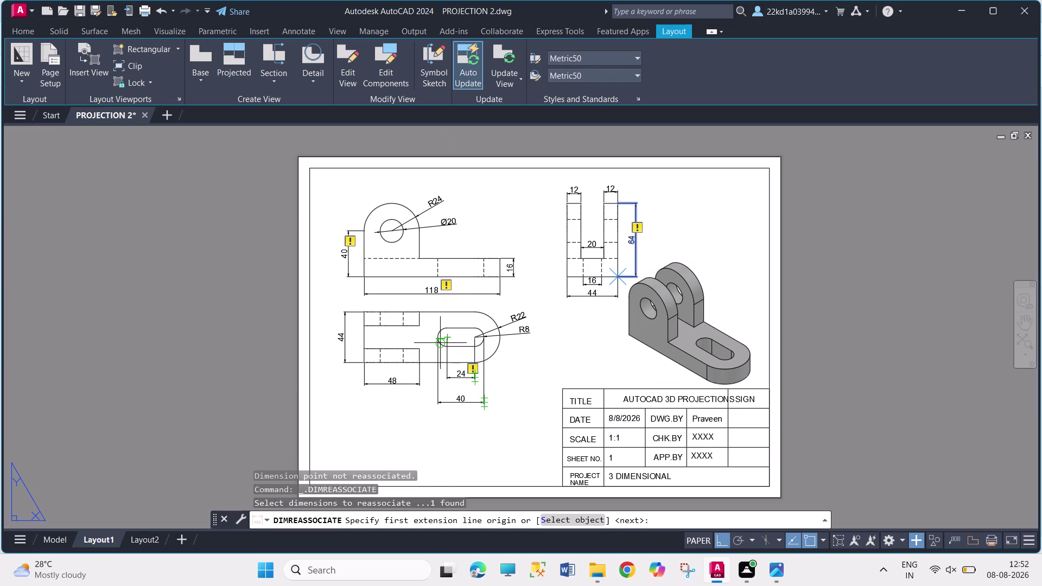
click(472, 367)
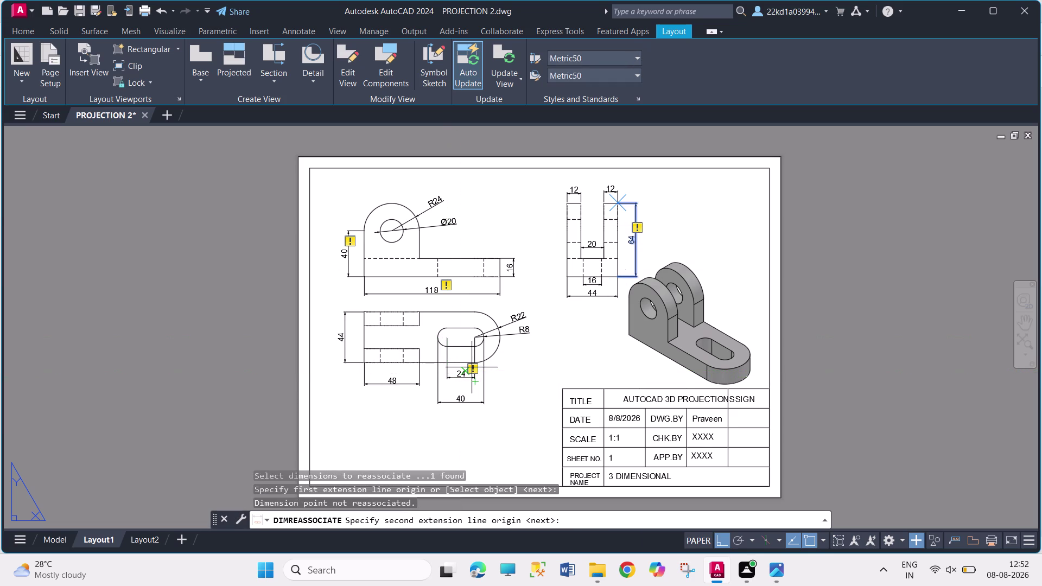
click(475, 369)
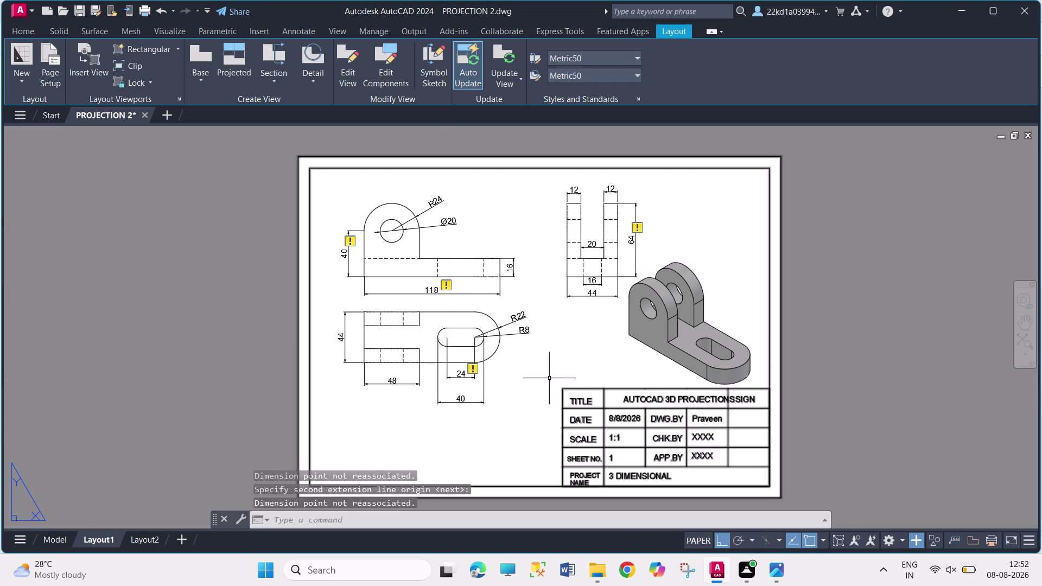
click(708, 214)
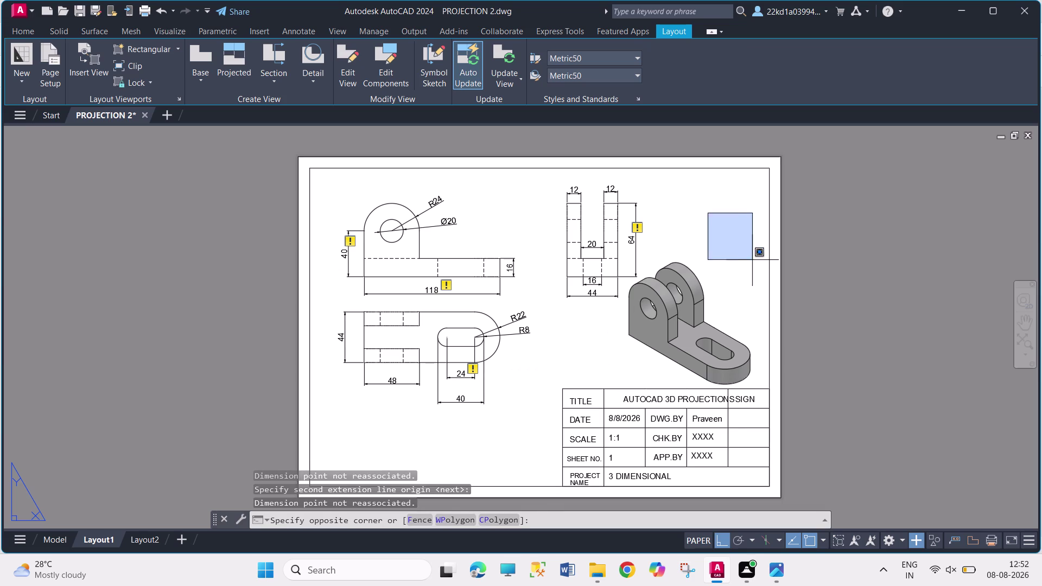
click(754, 260)
click(694, 203)
click(731, 241)
click(702, 206)
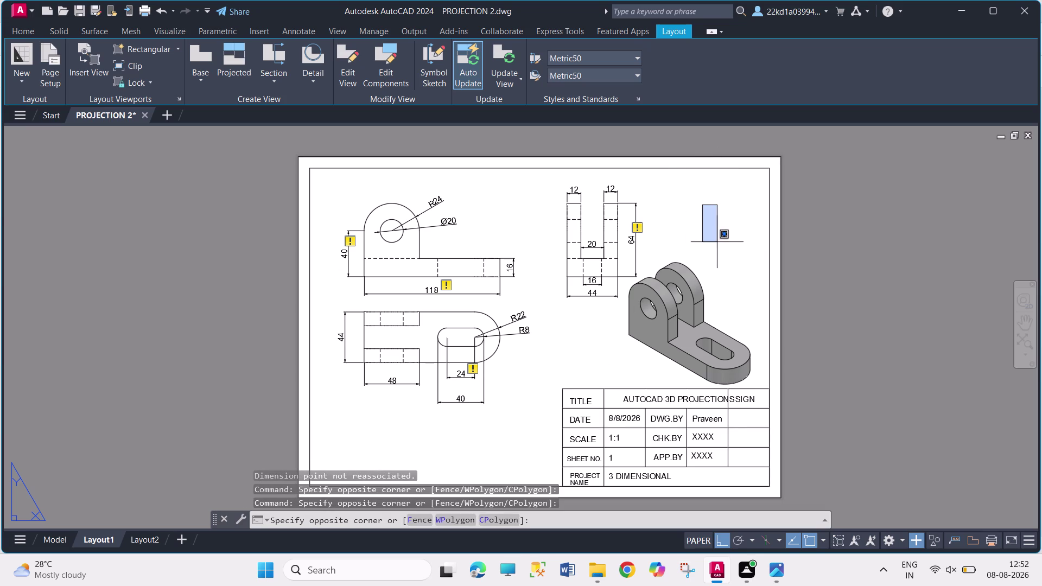
click(722, 248)
click(692, 203)
click(713, 237)
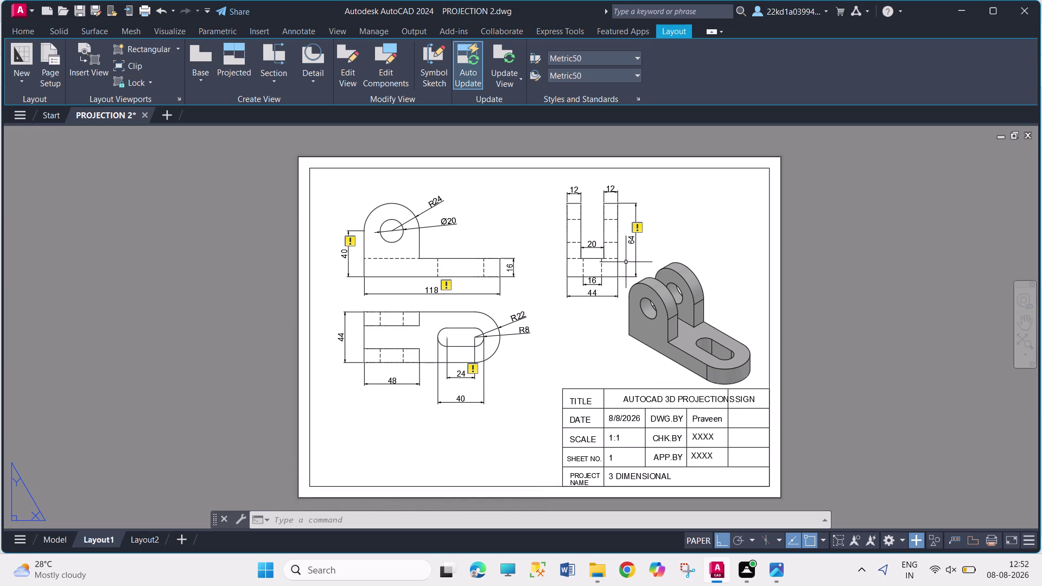
click(689, 184)
click(753, 225)
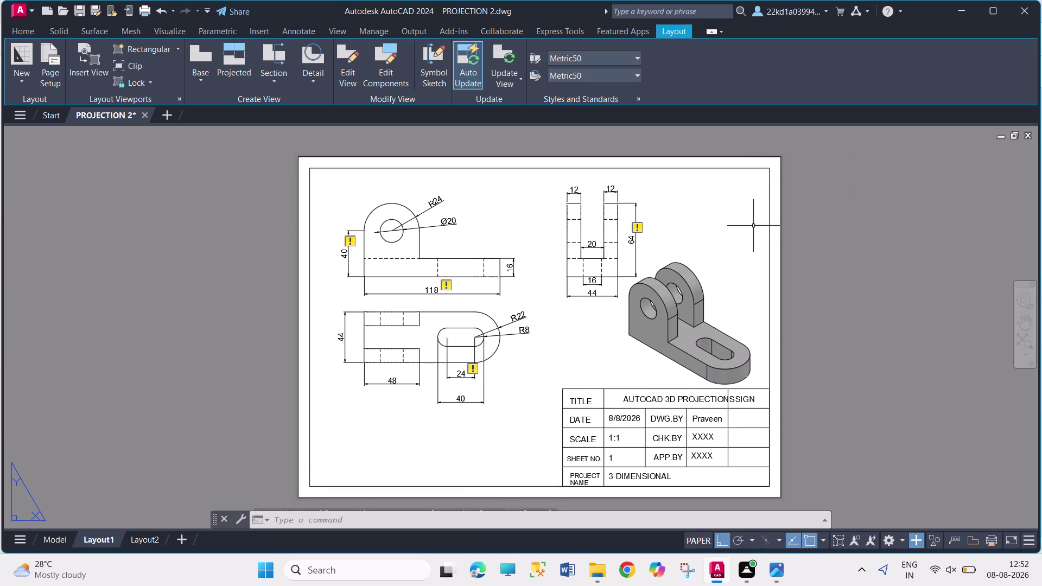
drag(688, 191, 689, 209)
click(756, 236)
click(680, 184)
click(748, 224)
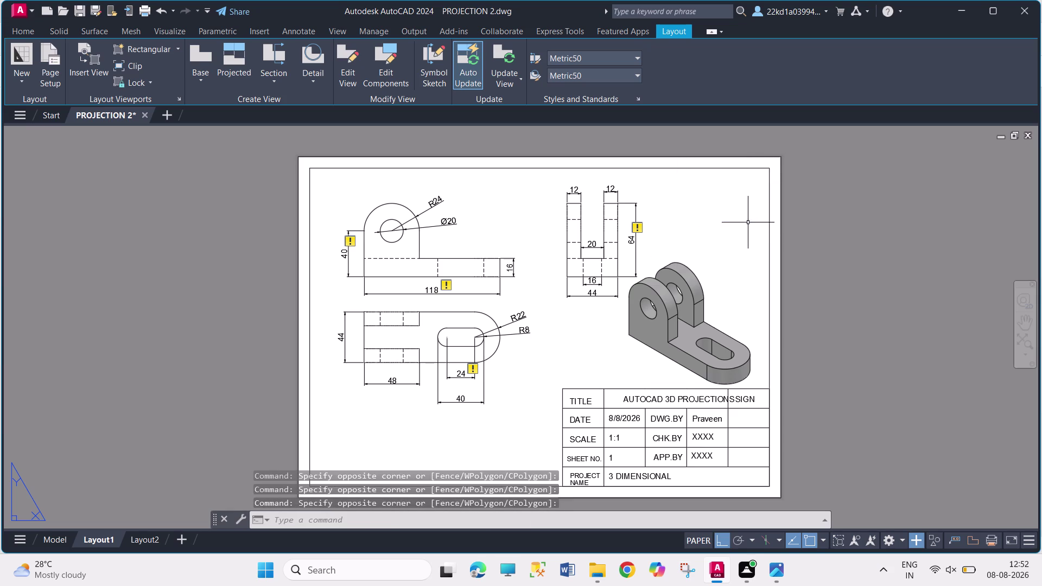
drag(739, 185, 739, 191)
click(689, 255)
drag(739, 188, 740, 195)
click(703, 244)
click(733, 193)
click(690, 239)
click(682, 193)
click(738, 223)
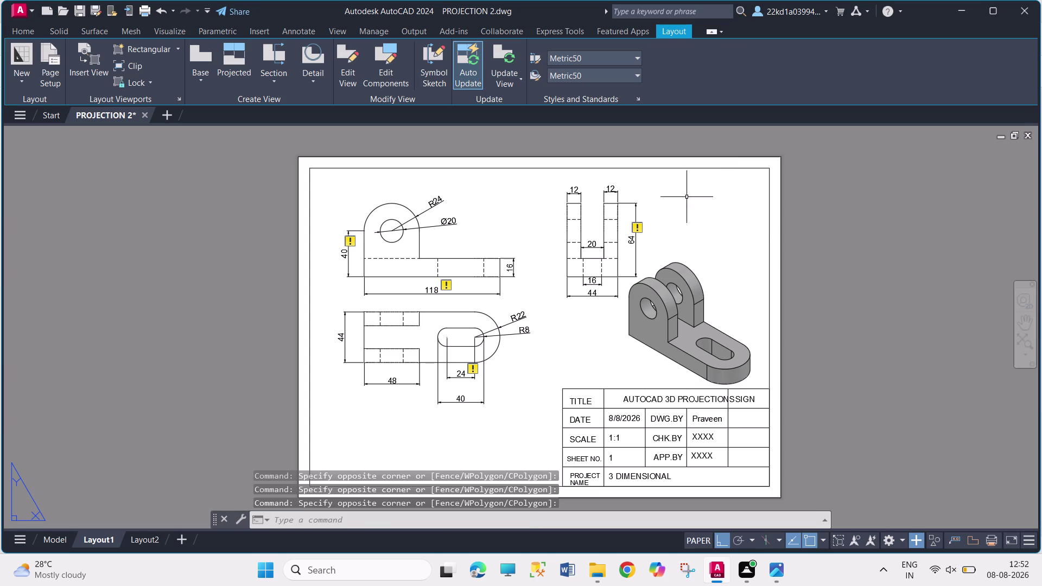
click(680, 185)
click(722, 232)
click(680, 195)
click(735, 238)
click(734, 193)
click(703, 232)
click(725, 197)
click(701, 246)
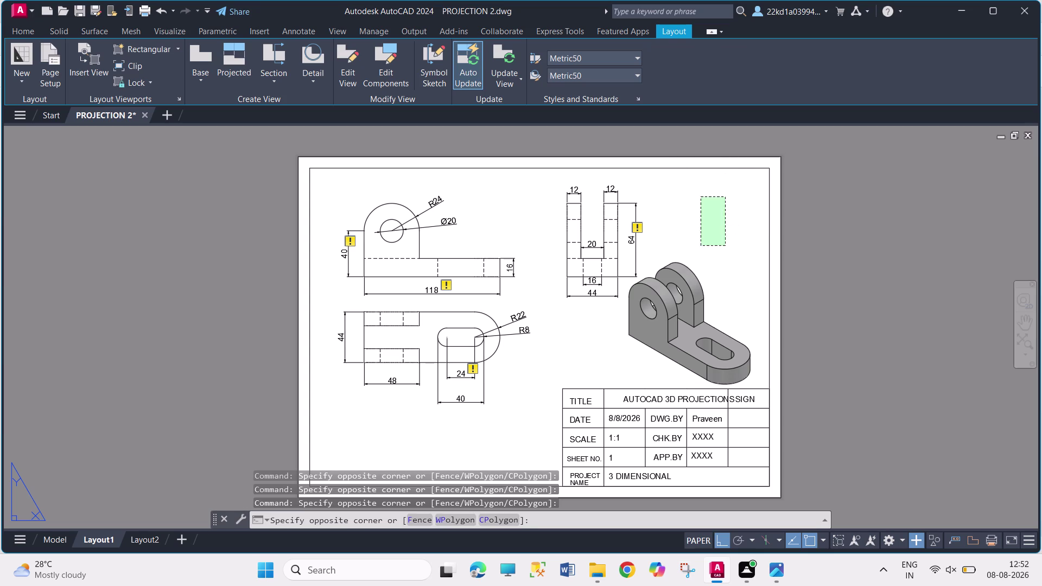
click(720, 209)
click(678, 254)
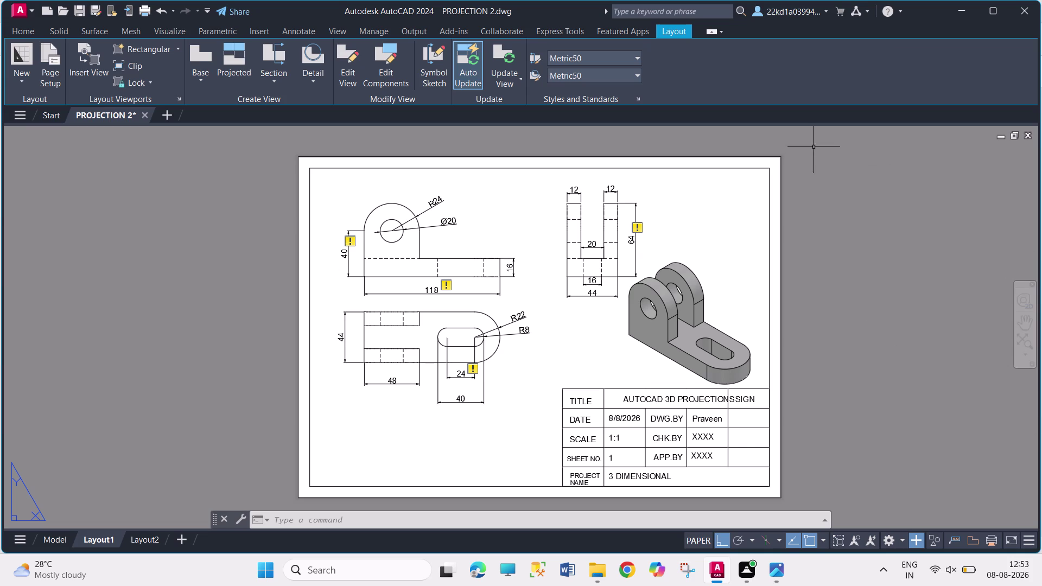
click(841, 213)
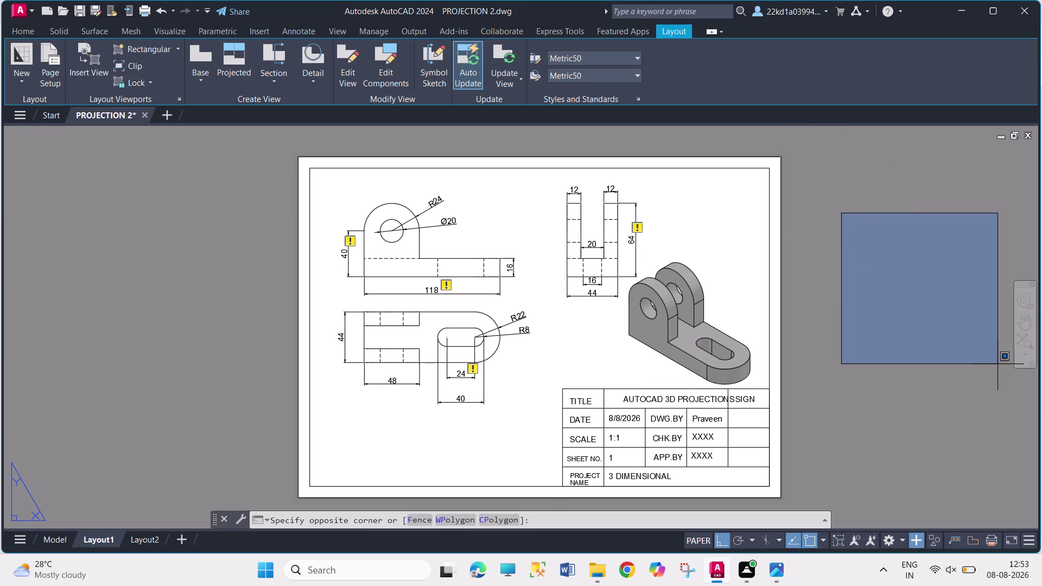
drag(998, 365, 990, 254)
drag(833, 152, 831, 158)
click(942, 341)
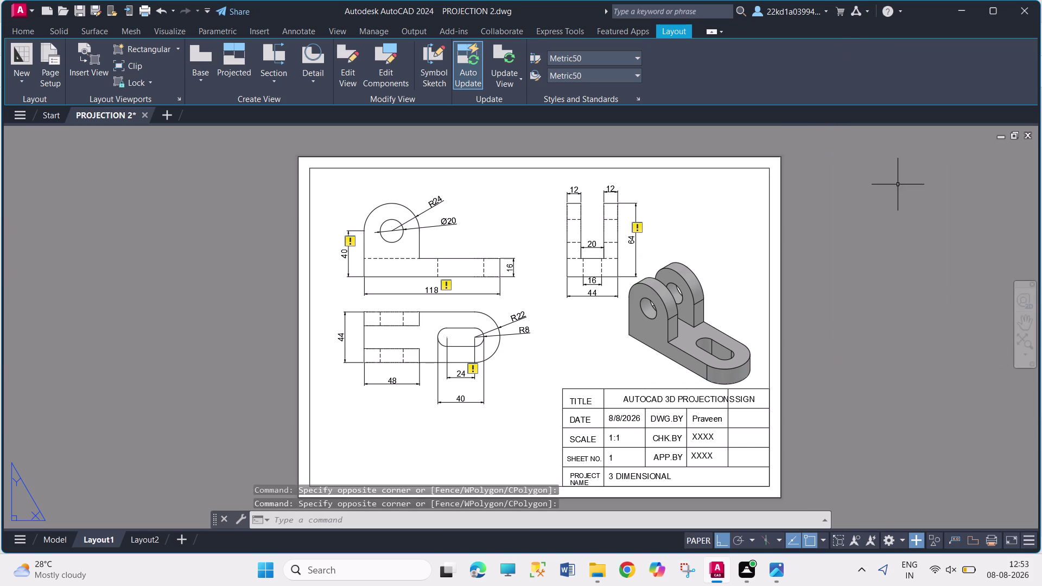
drag(898, 185, 953, 266)
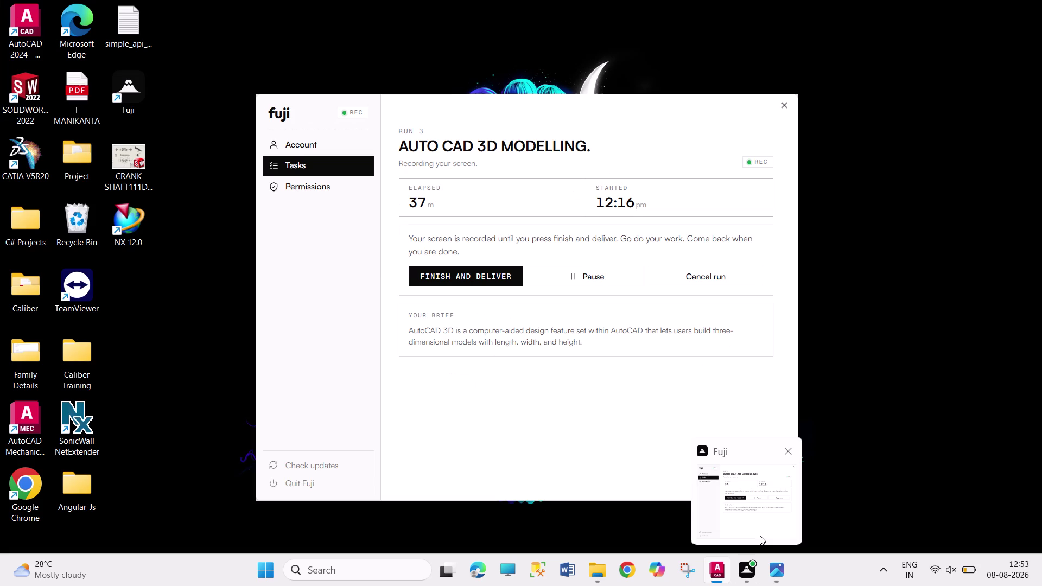
drag(872, 218, 875, 226)
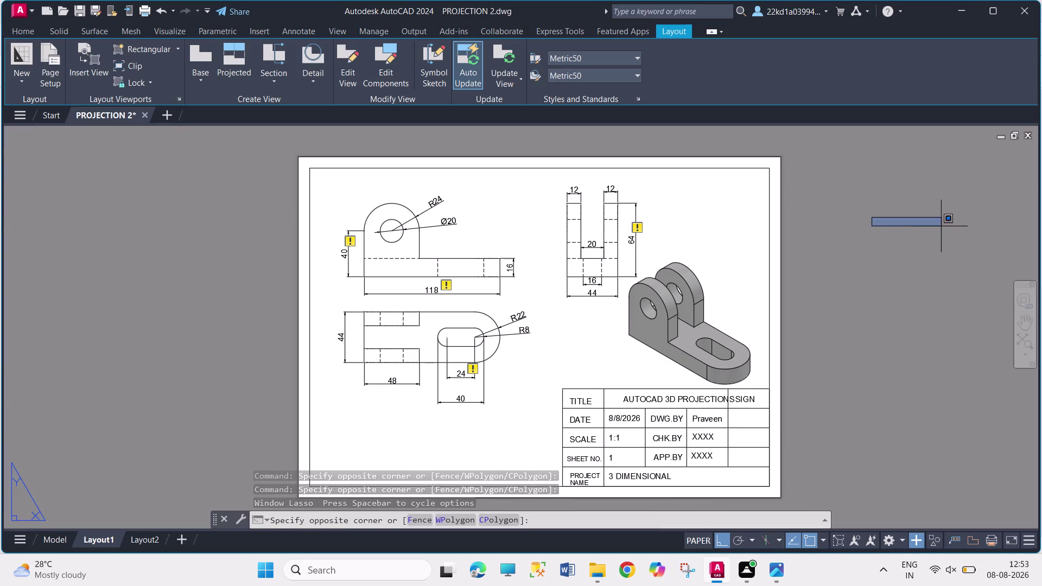
click(941, 226)
drag(811, 190, 814, 207)
click(906, 331)
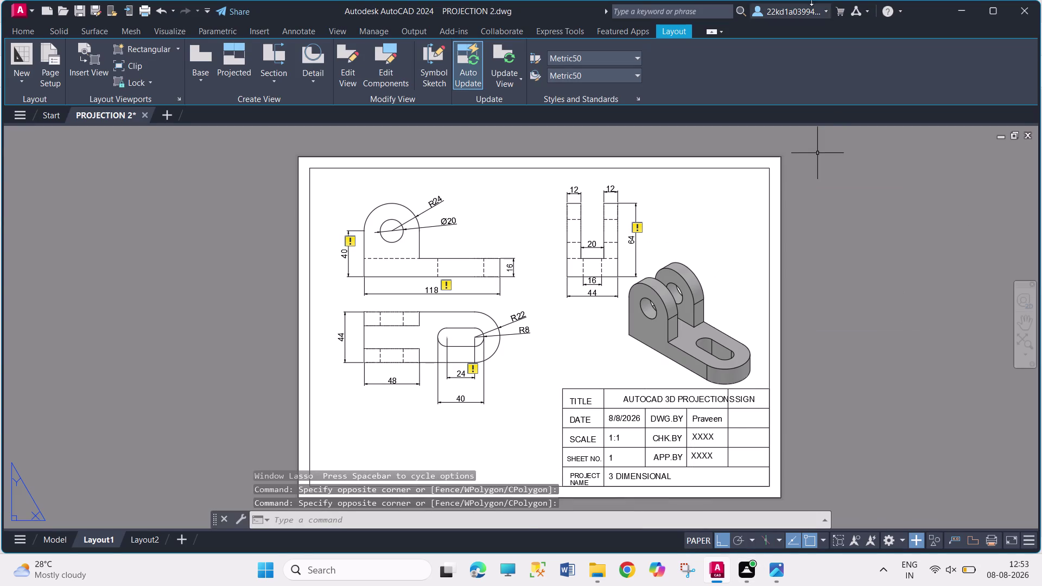
drag(859, 233, 866, 242)
click(952, 316)
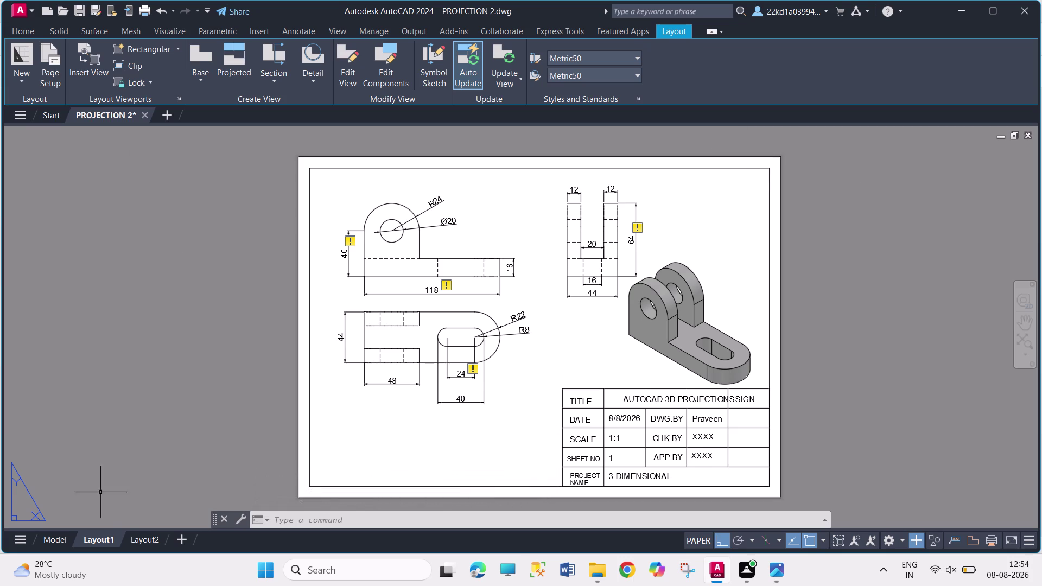
click(61, 538)
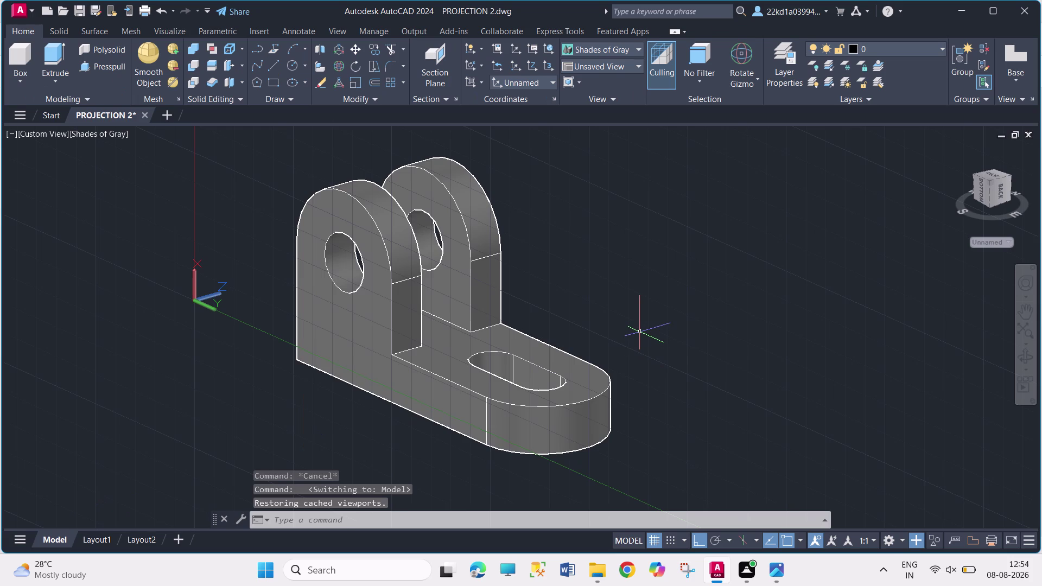
Save the drawing, then view the bracket from northwest isometric and back.
key(ctrl+s)
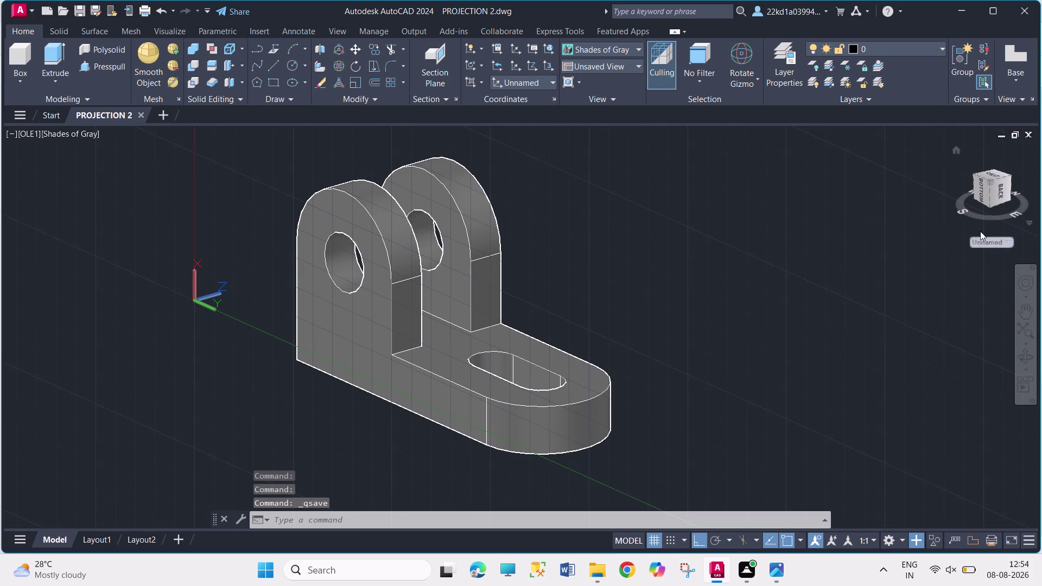
click(994, 171)
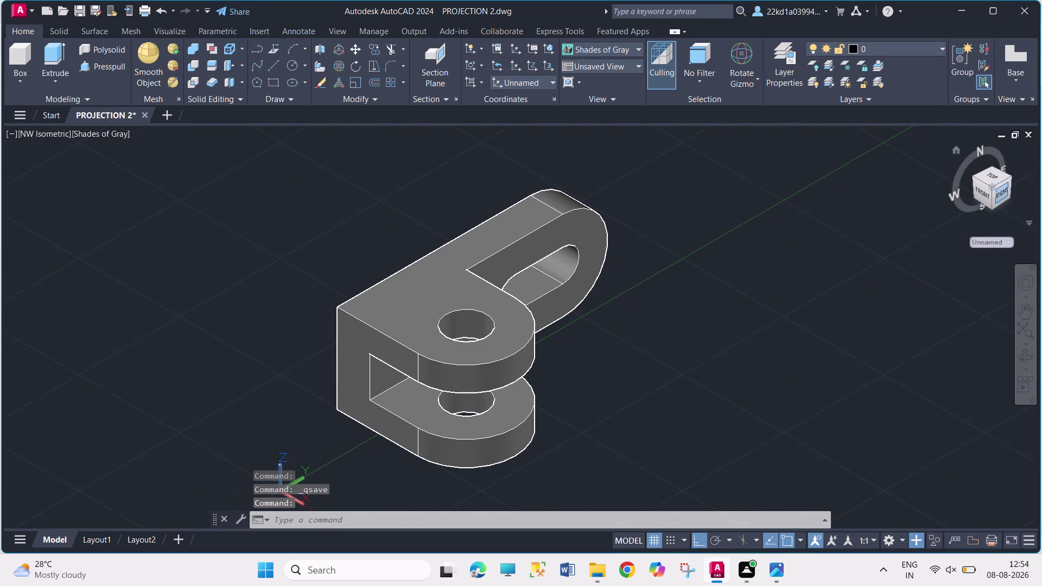
click(995, 179)
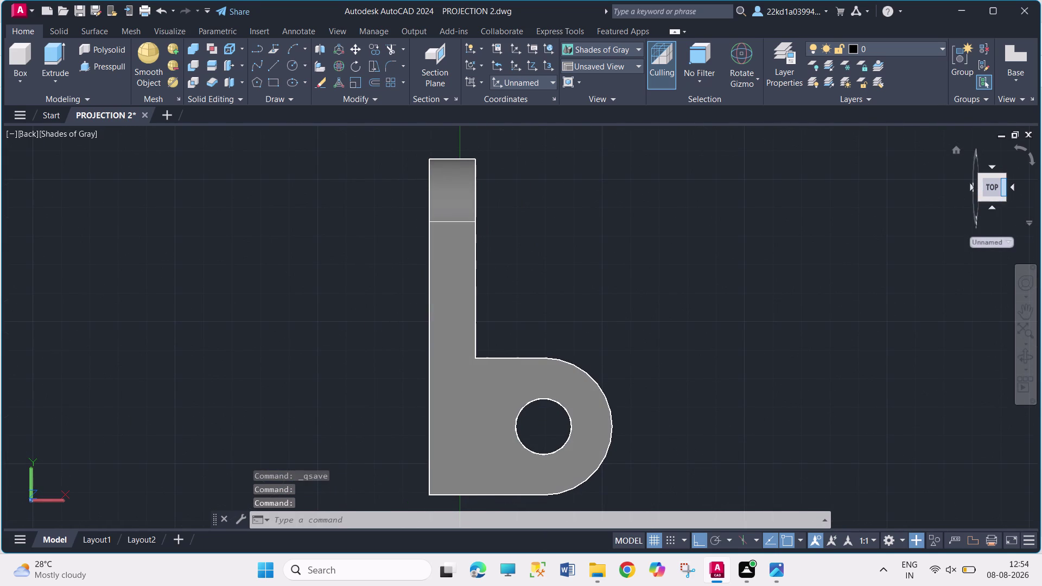
View the bracket from top, bottom and left, ending on top.
click(1012, 187)
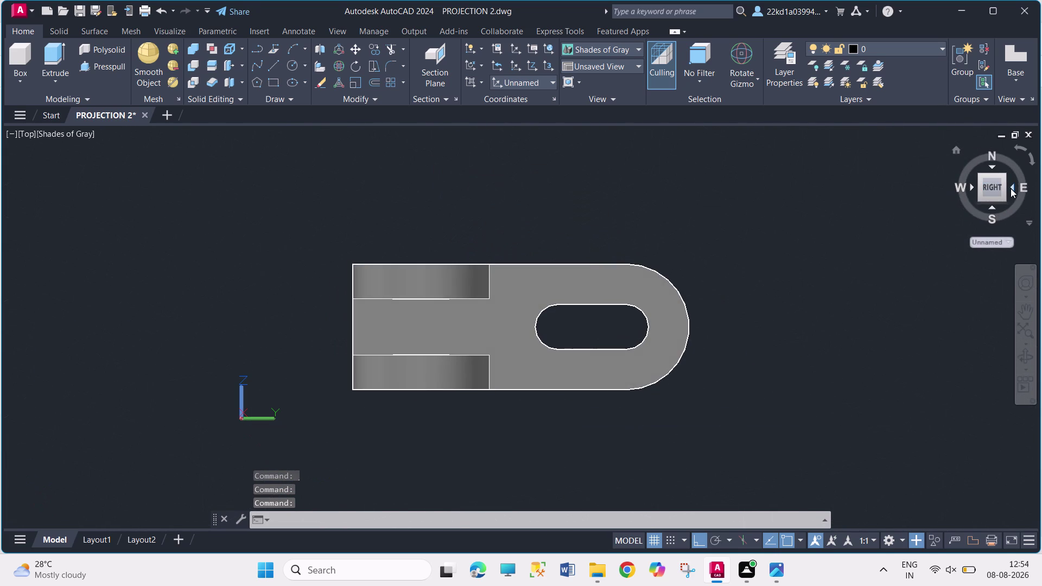
click(1010, 189)
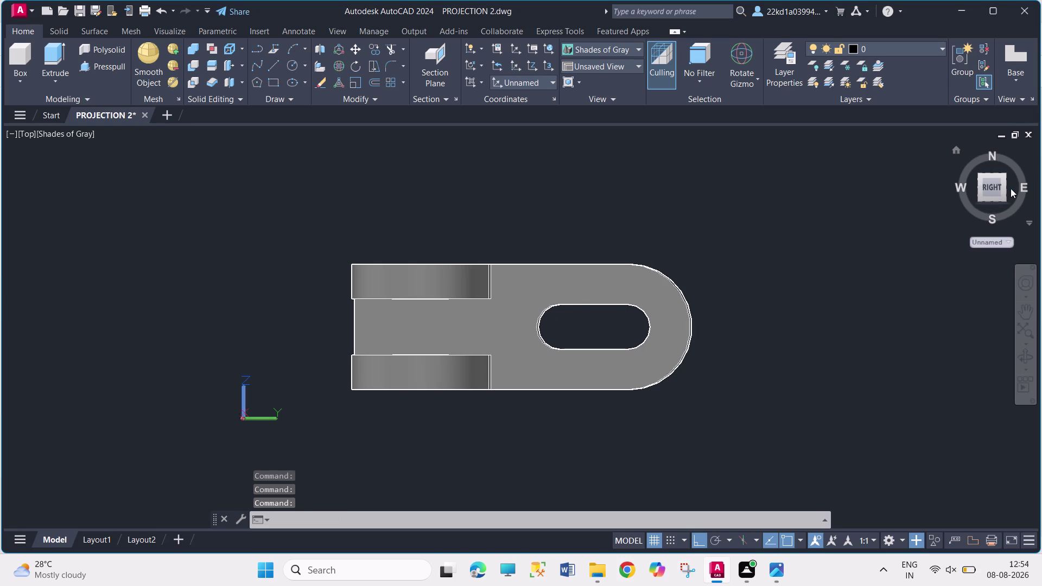
click(1011, 189)
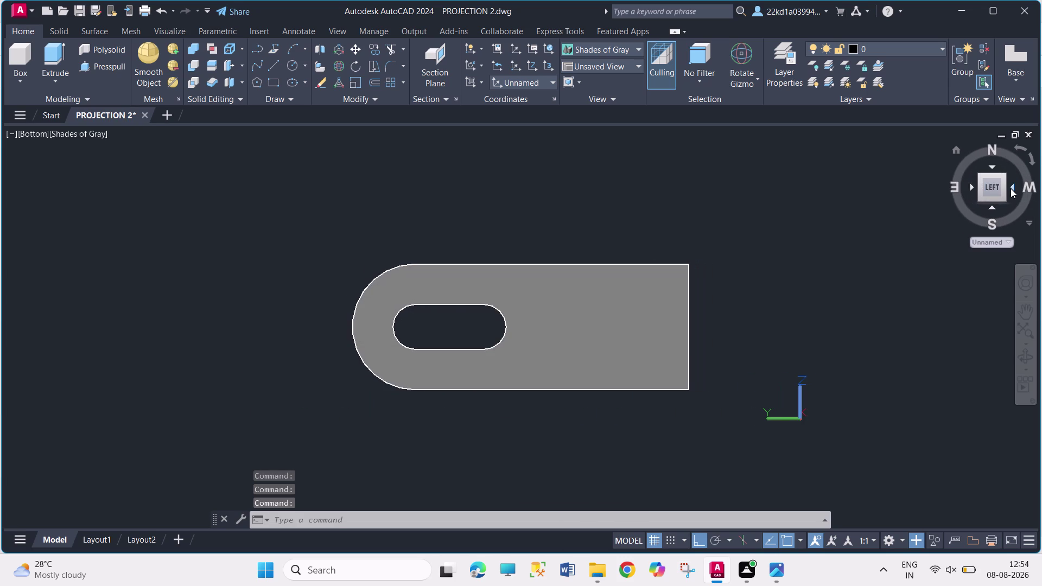
click(1010, 188)
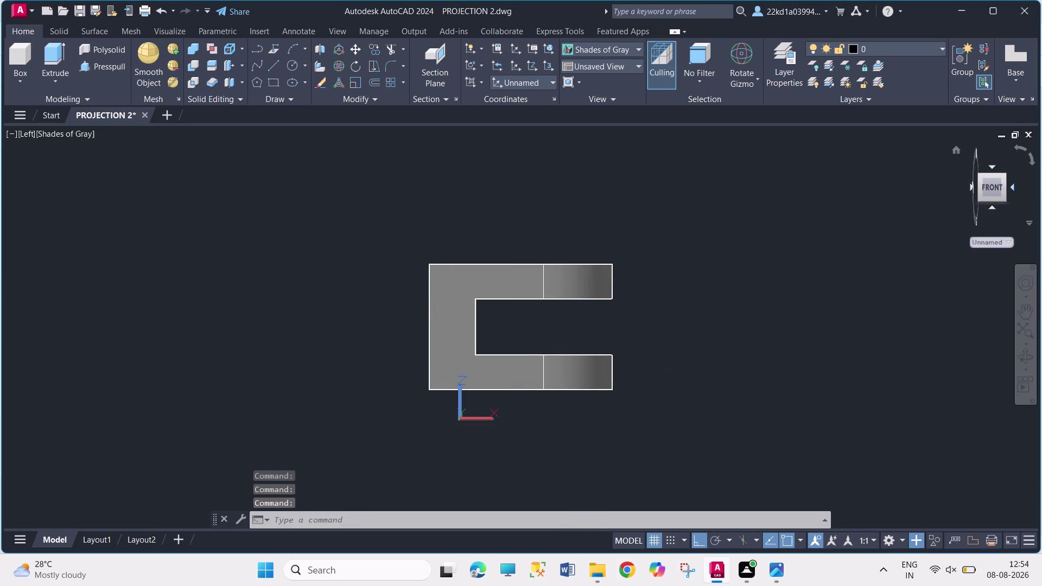
click(1011, 189)
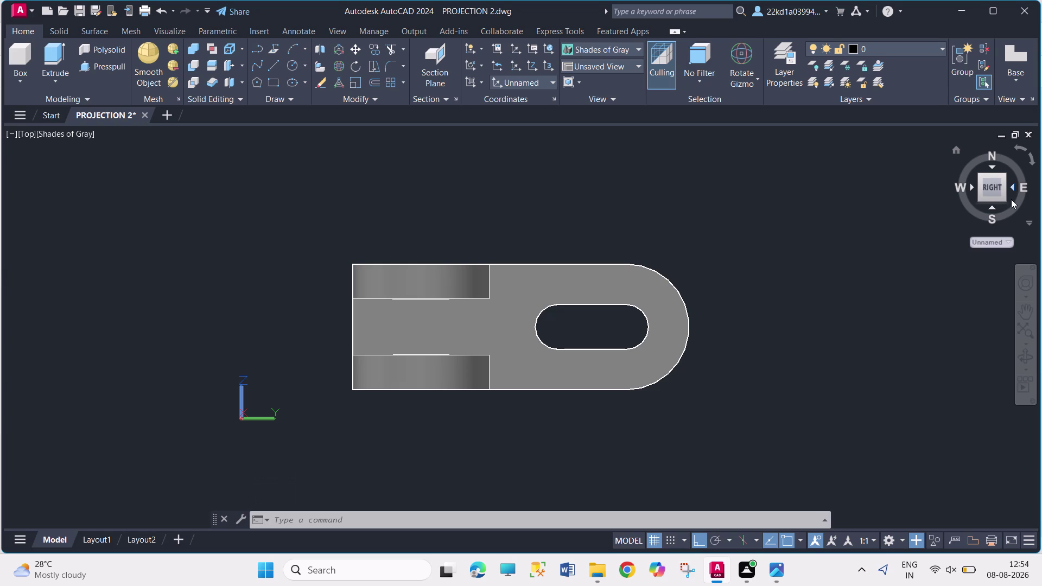
Click in empty space, then switch the bracket to SW Isometric.
click(300, 172)
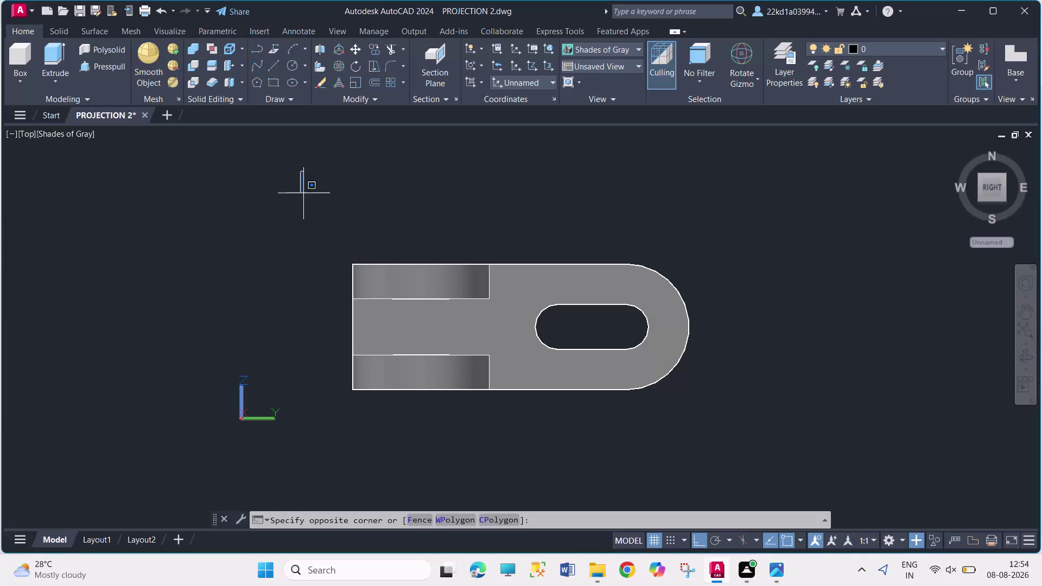
click(538, 210)
click(287, 191)
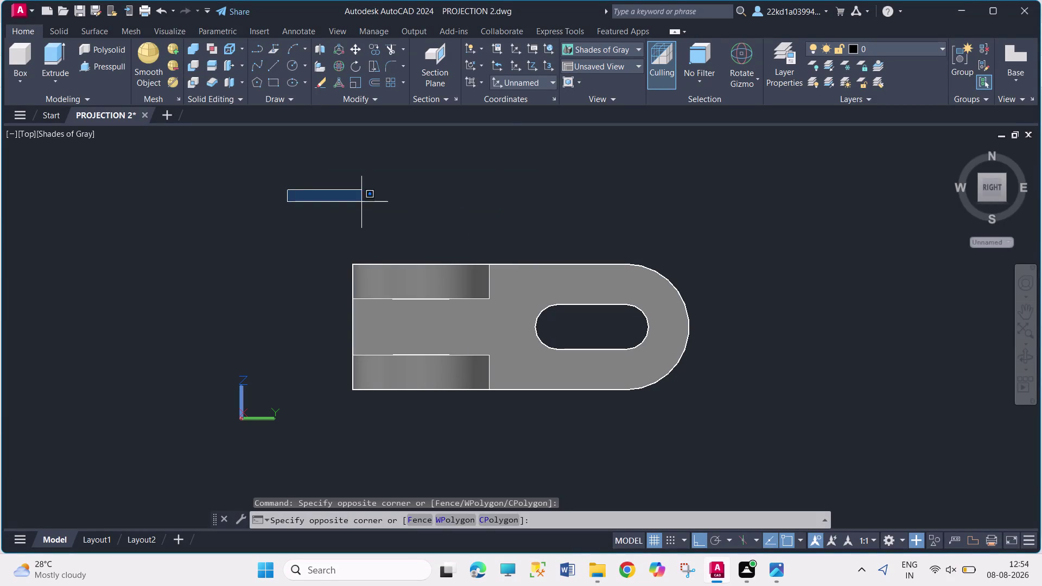
click(533, 203)
click(352, 176)
click(610, 196)
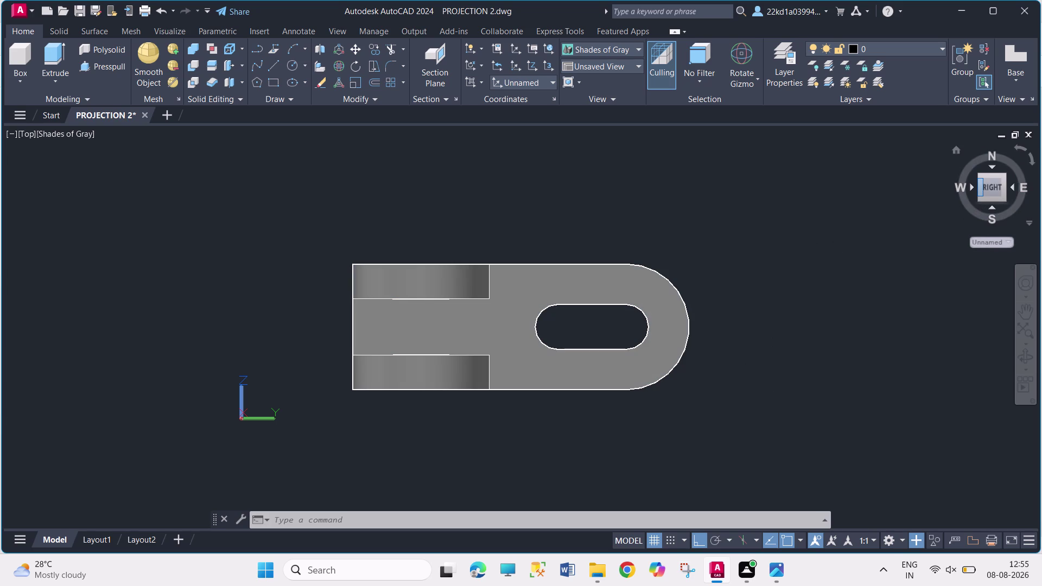
click(1006, 198)
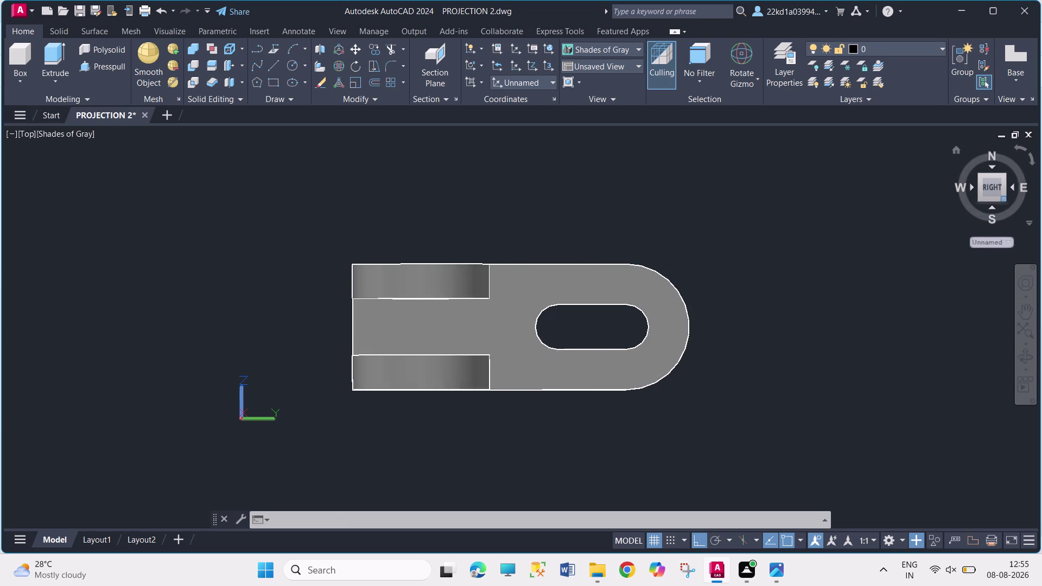
click(974, 196)
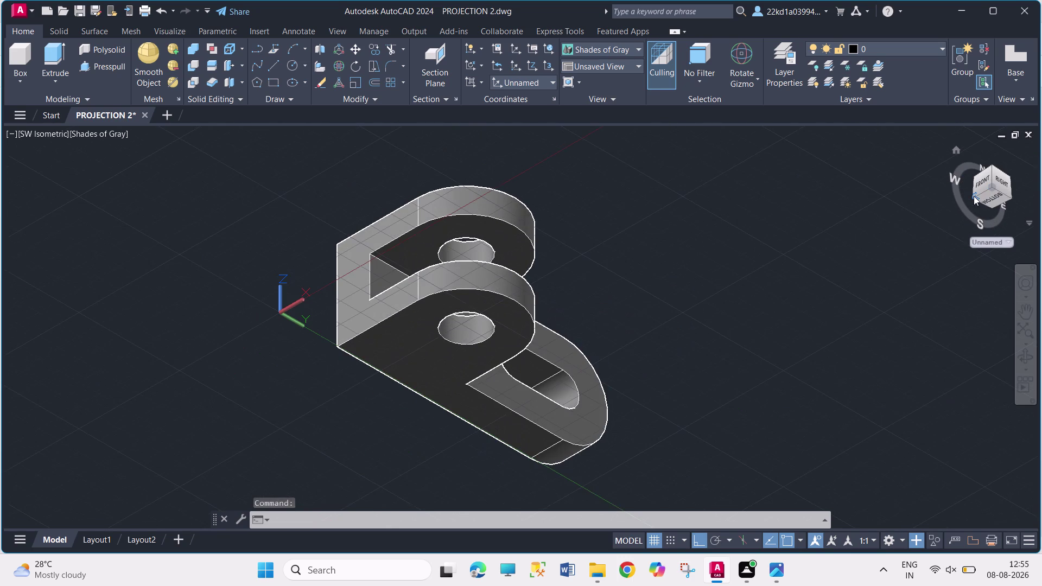
Orbit the bracket to the back view, then return to the front-facing view.
click(1004, 192)
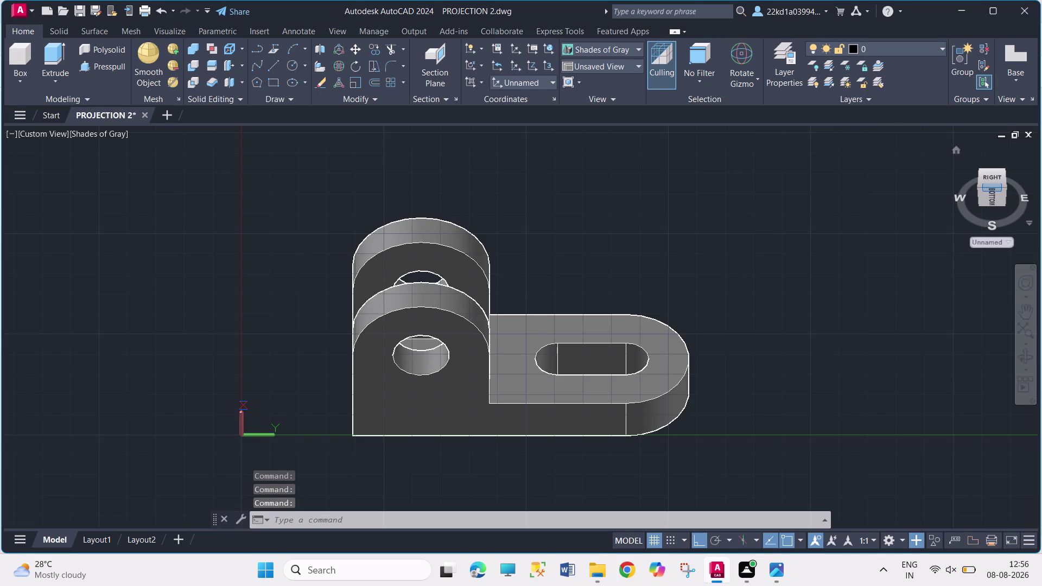
click(993, 188)
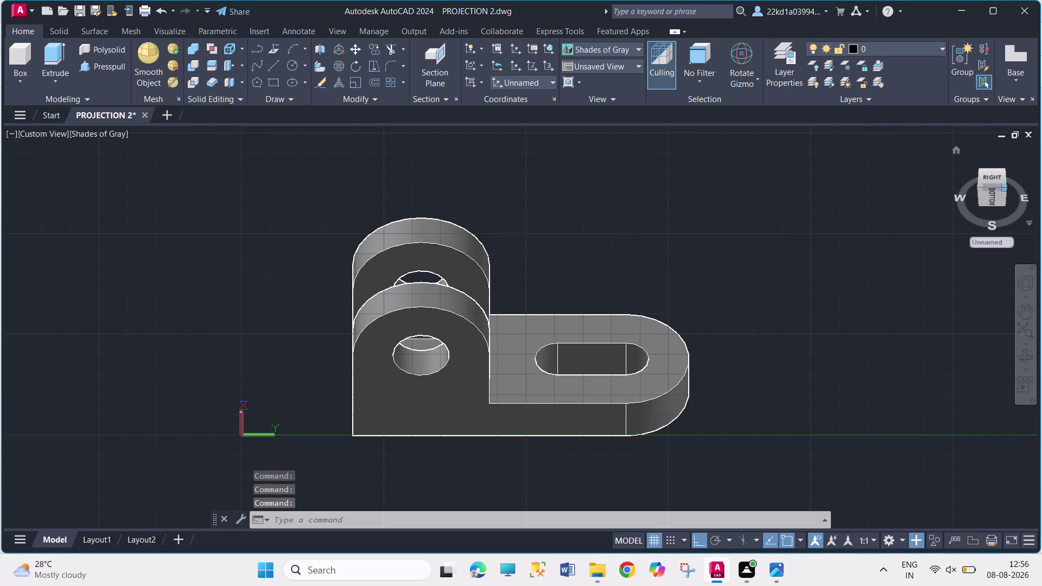
click(1006, 199)
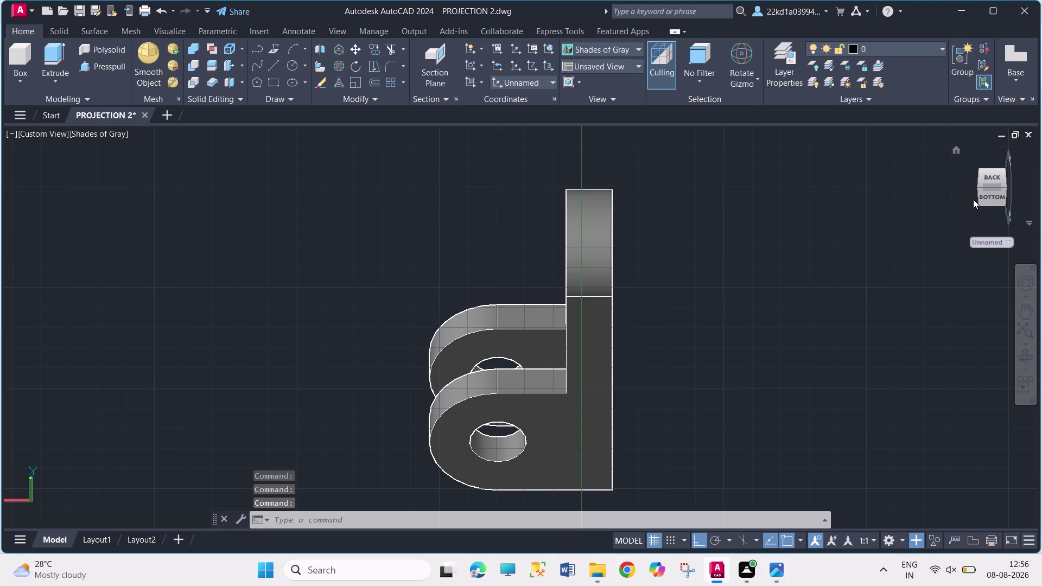
click(980, 200)
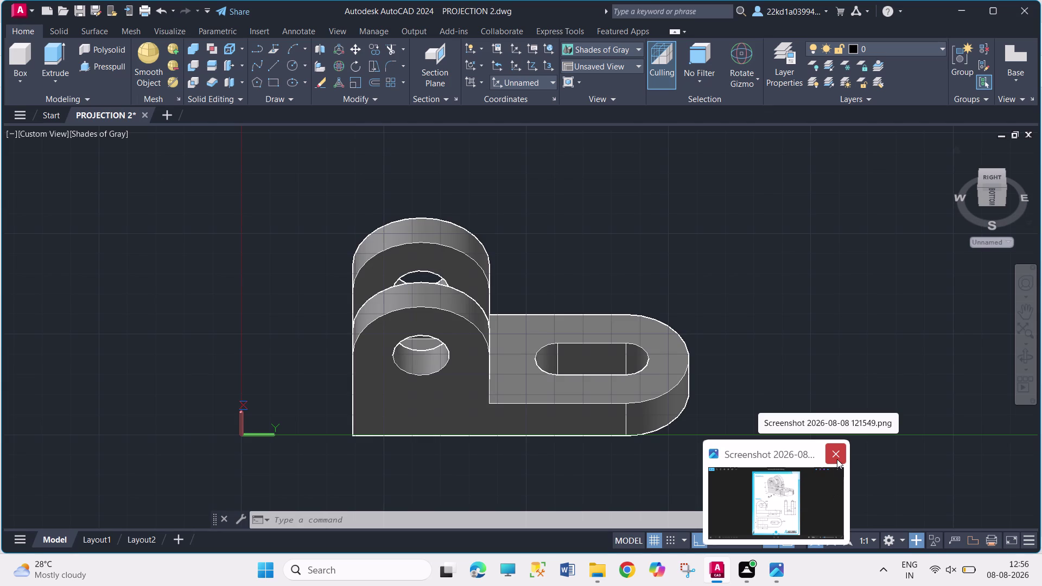
Dismiss the screenshot toast and close File Explorer from the taskbar.
click(837, 459)
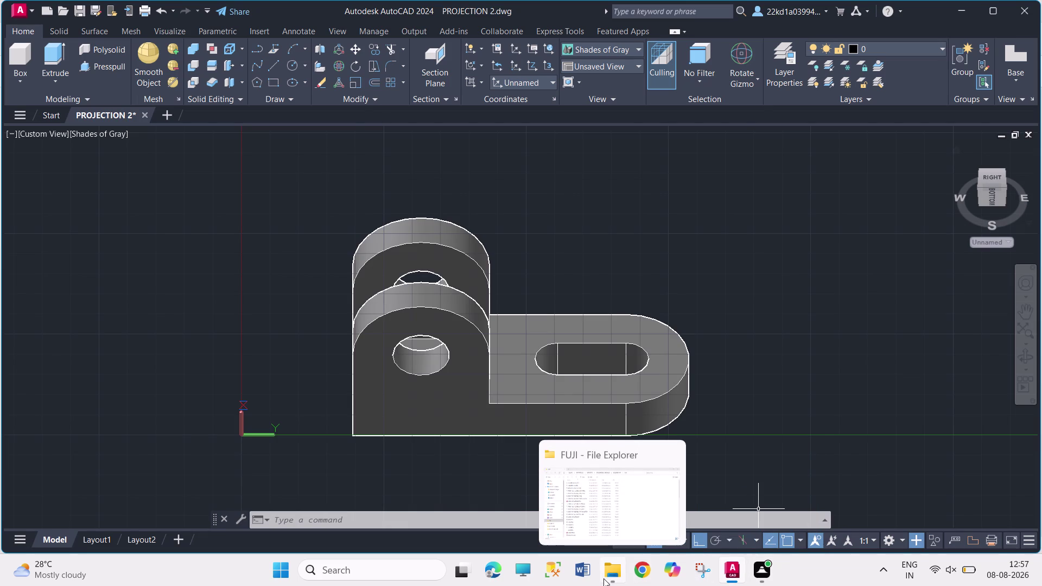
click(679, 458)
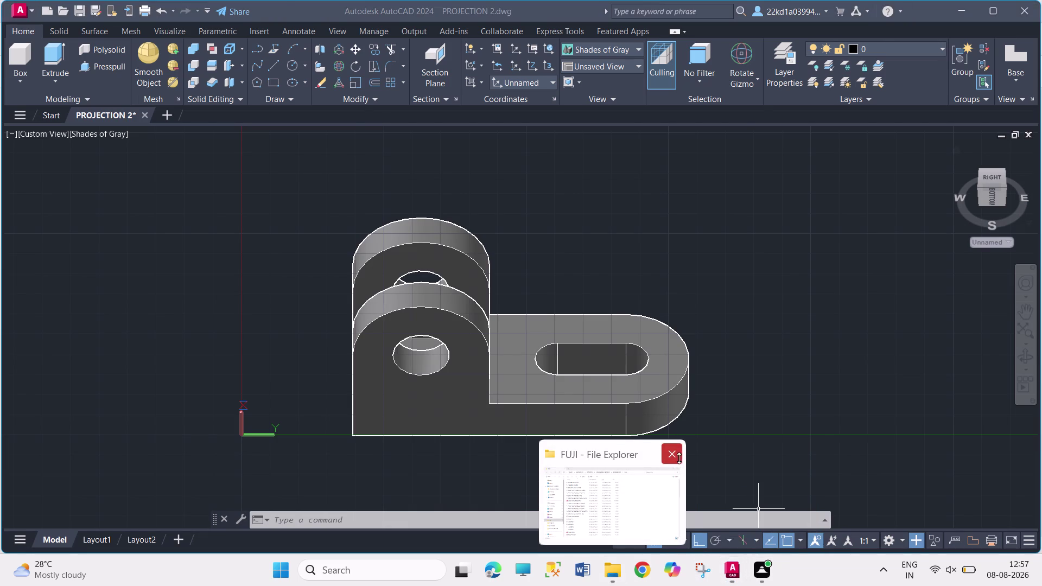